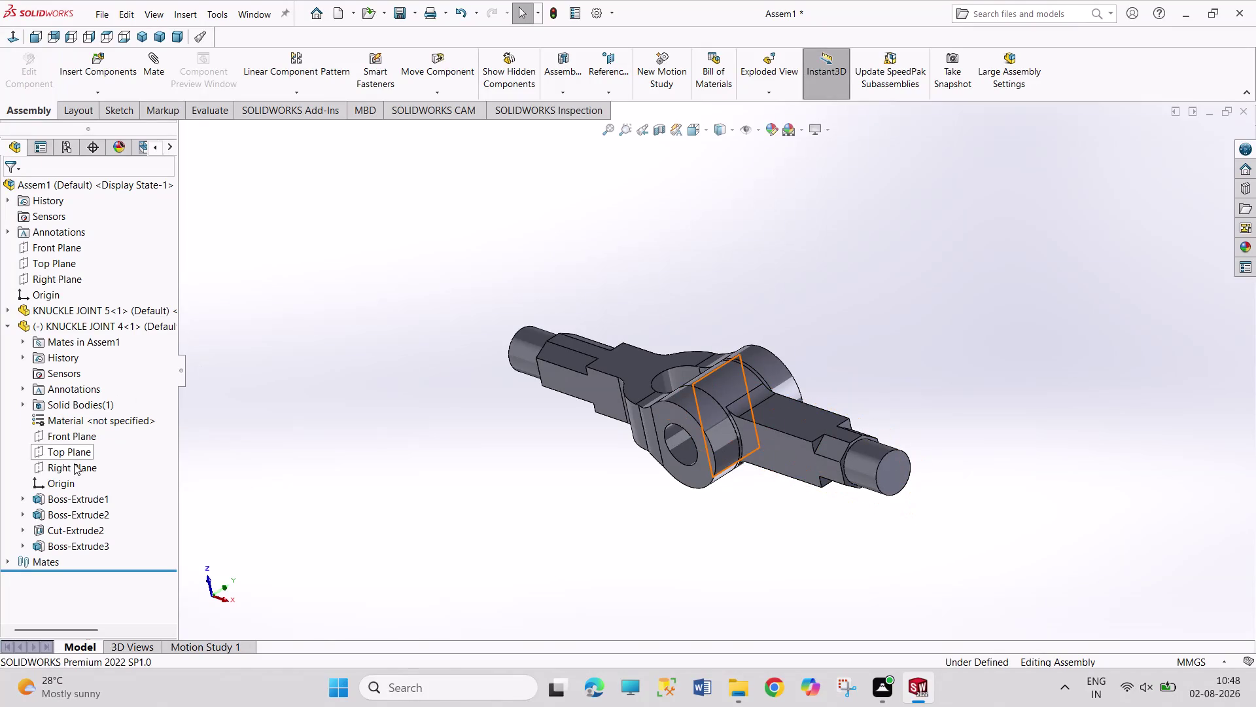
Select KNUCKLE JOINT 4's Right Plane and the assembly's Right Plane for an Angle mate.
click(74, 463)
click(71, 281)
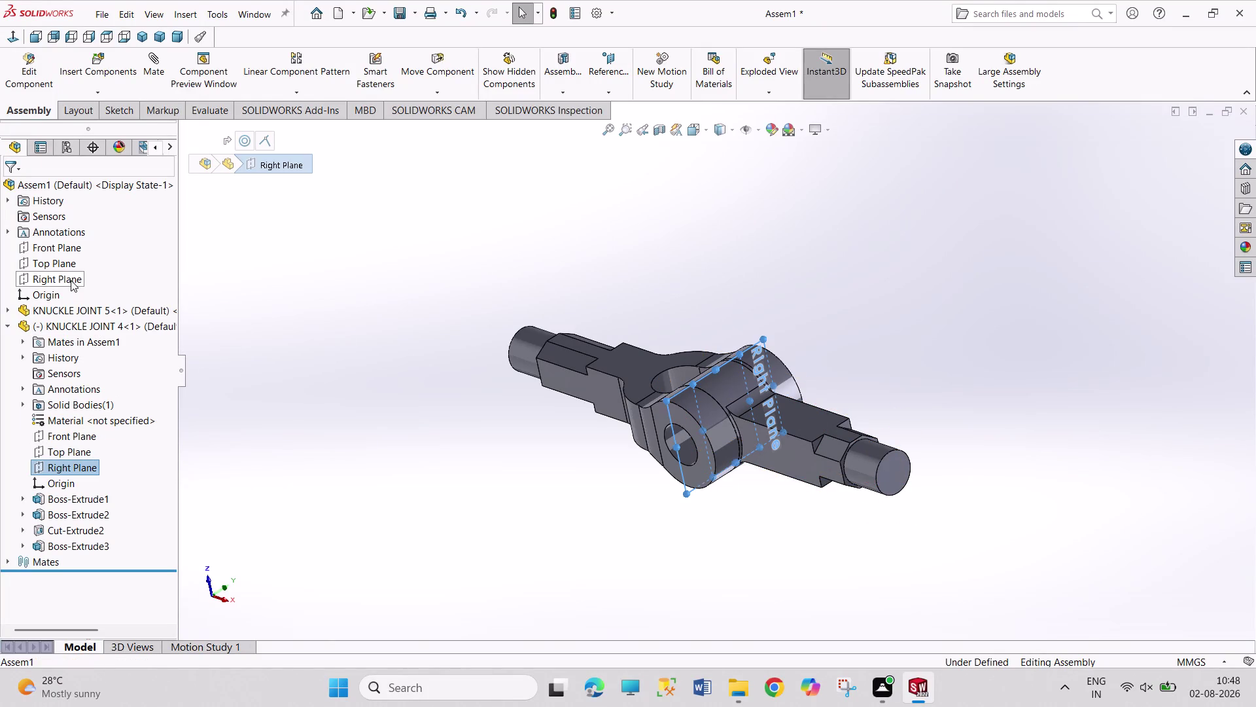
click(151, 72)
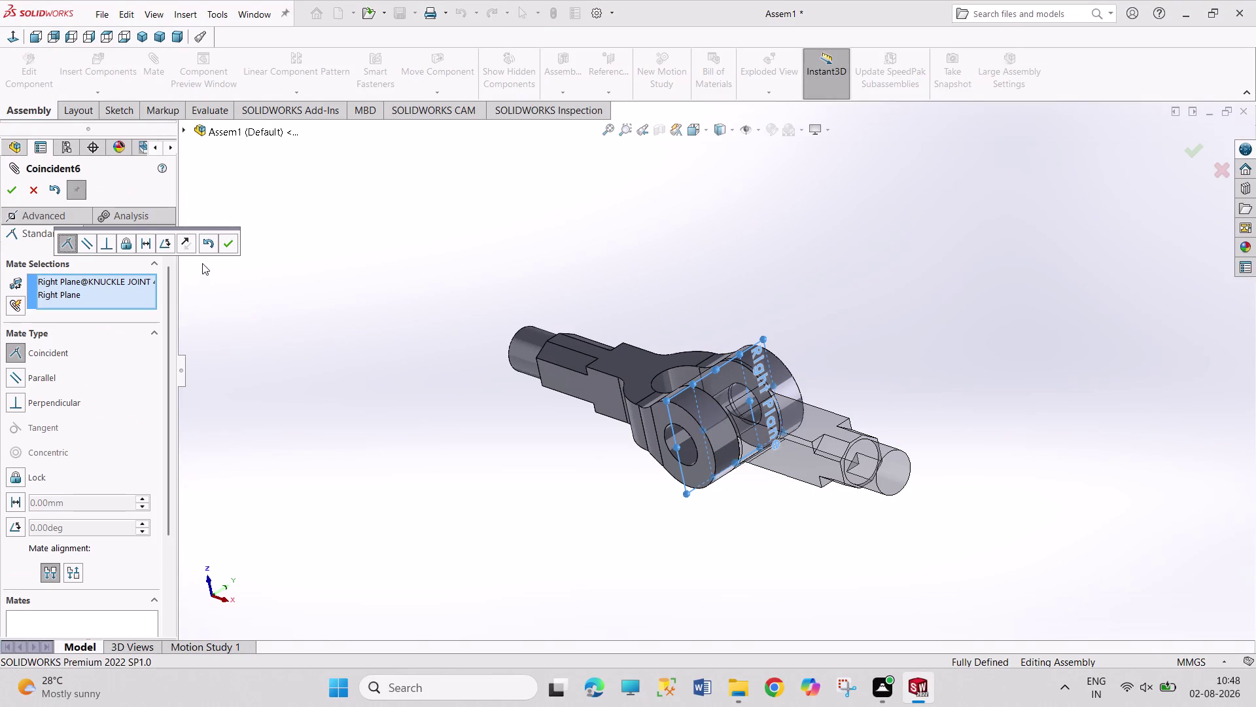
click(15, 526)
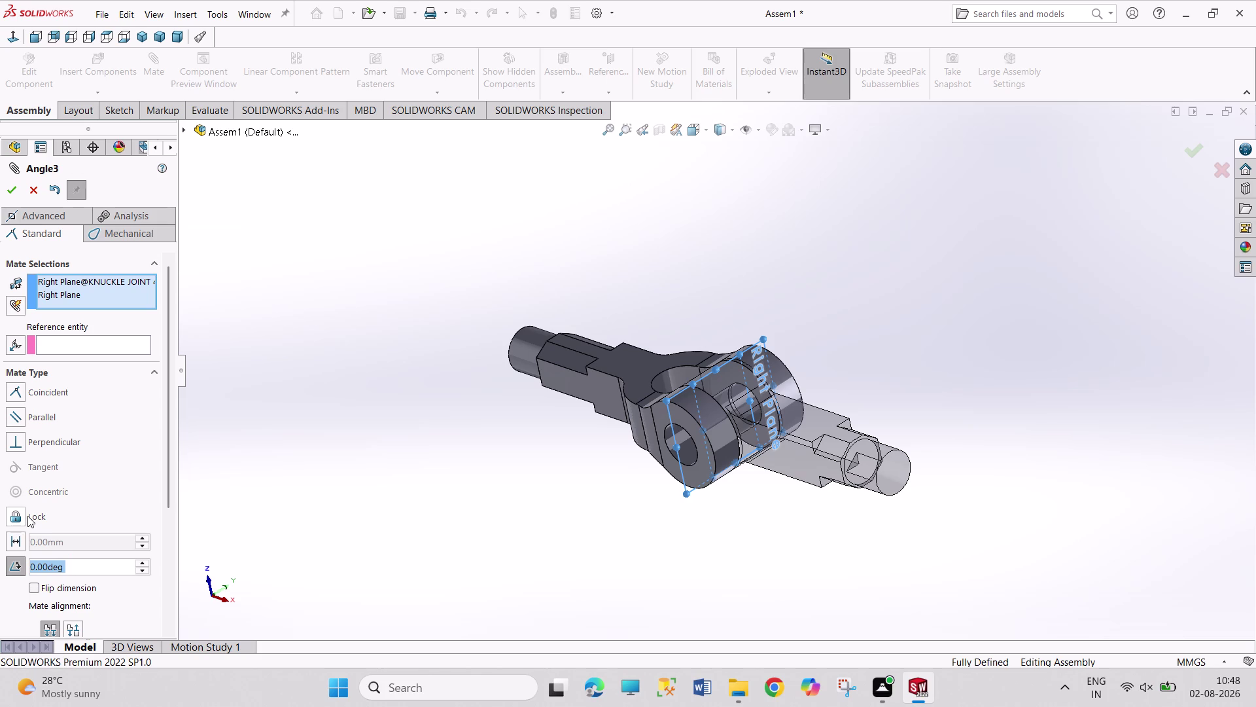
Try mate angle values of 300 and 340 degrees.
text(300)
key(Return)
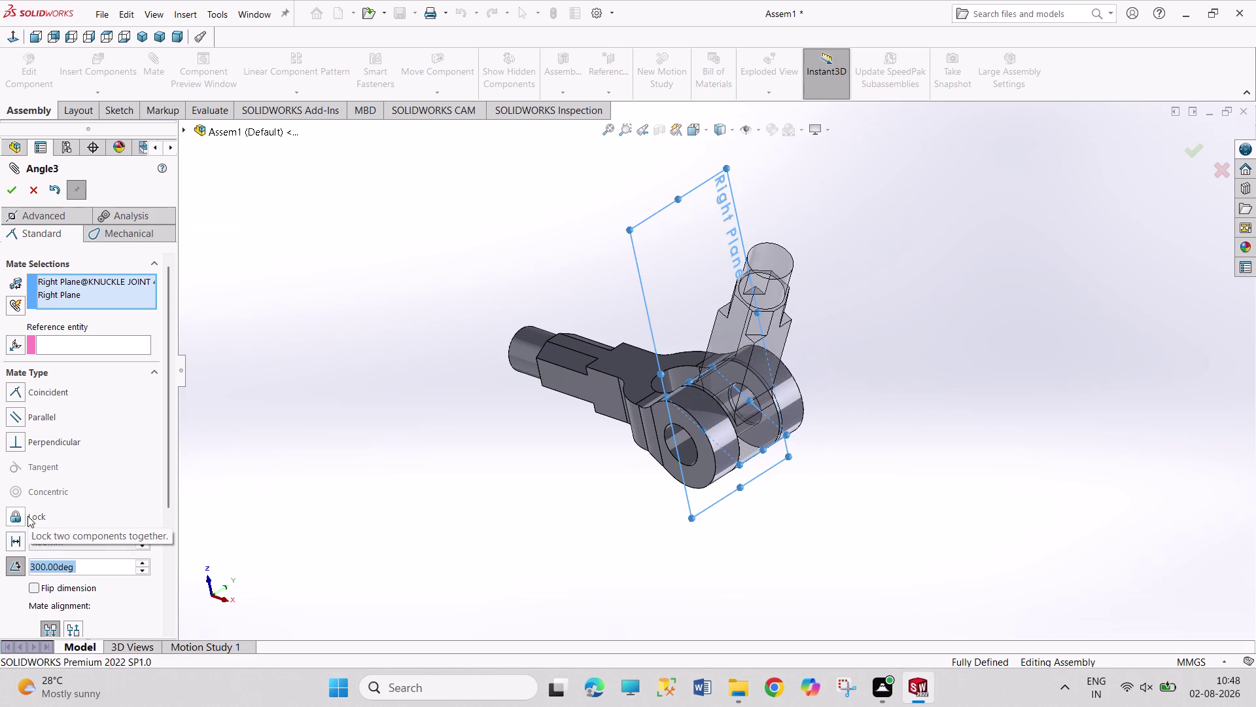
click(138, 561)
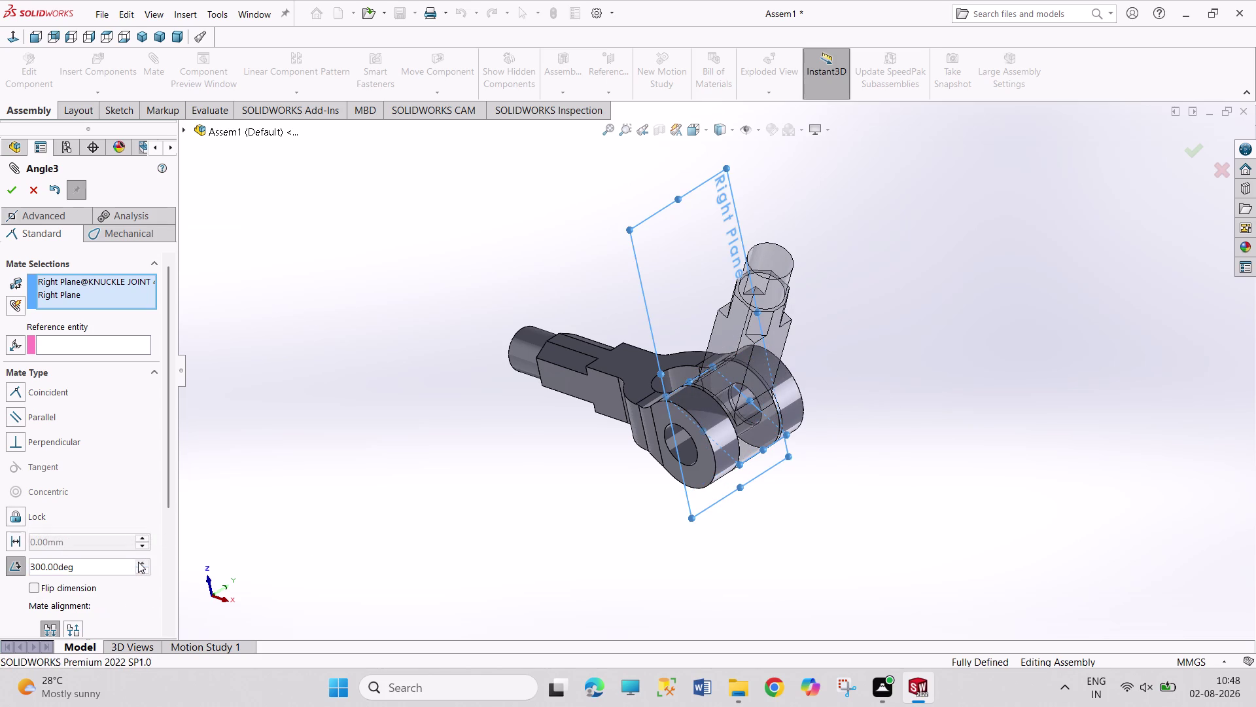
click(138, 562)
click(141, 563)
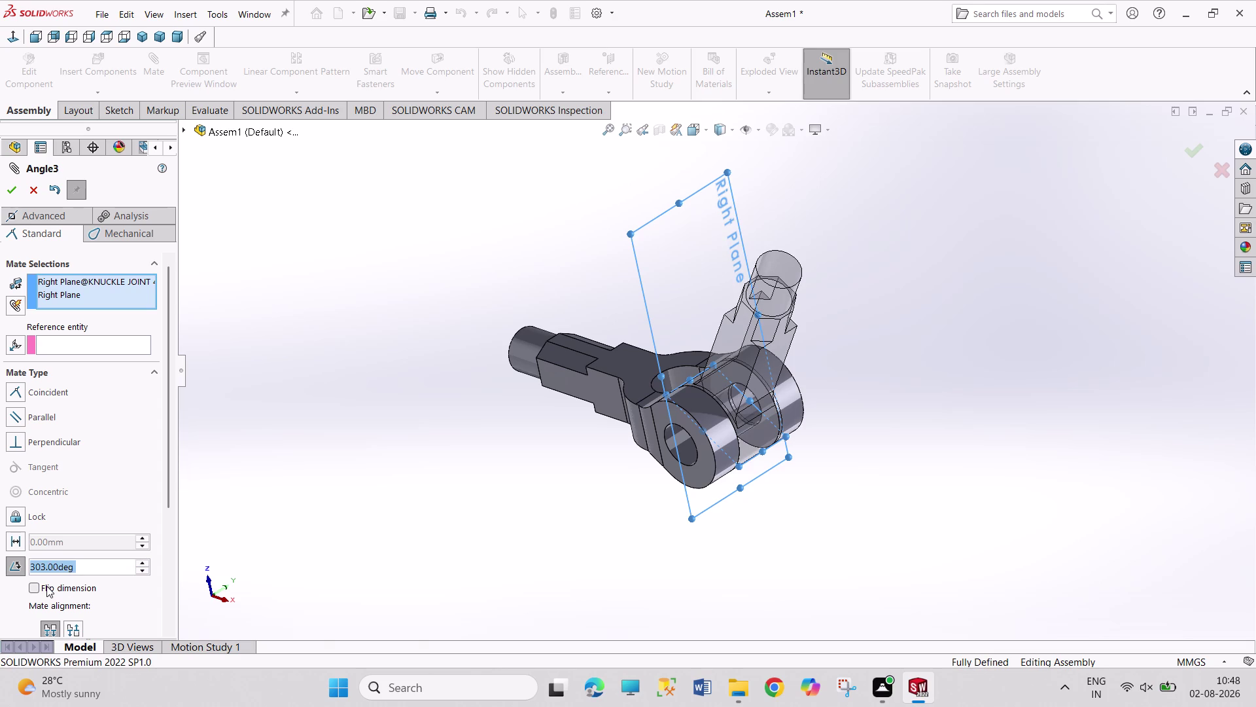
key(3)
text(40)
key(Return)
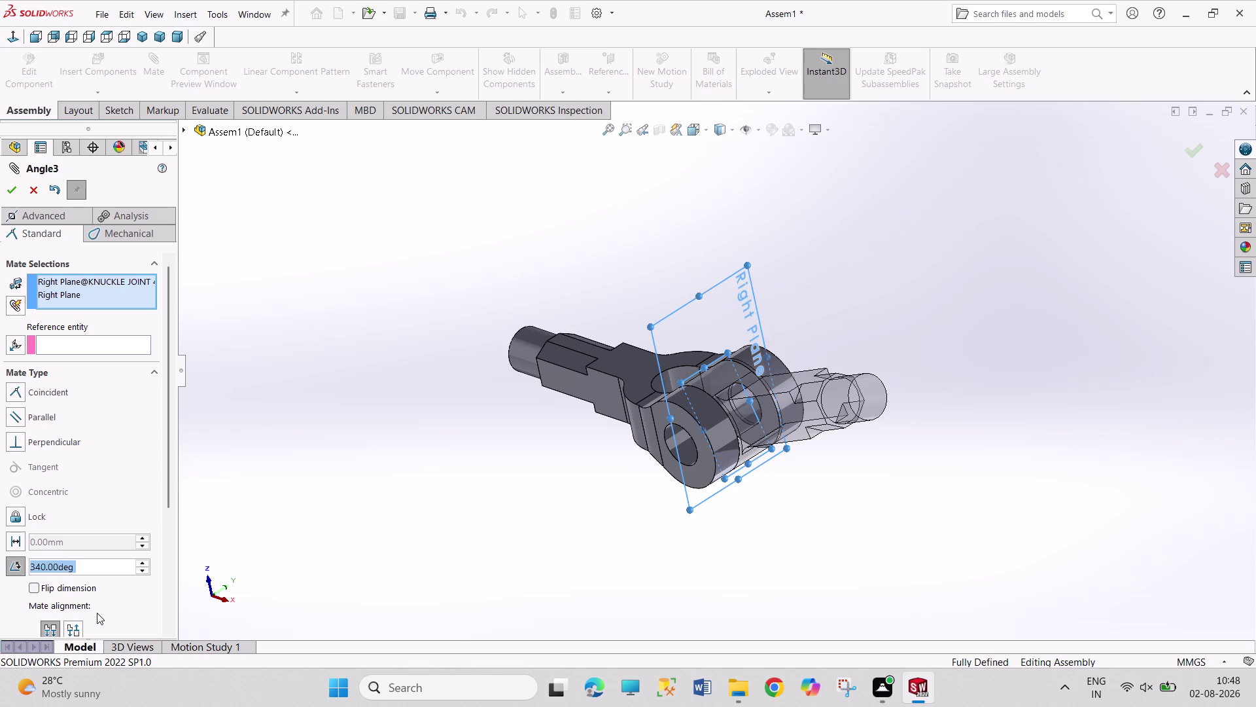
Test 20 and 360 degrees, then enter 10 degrees as the angle.
text(20)
key(Return)
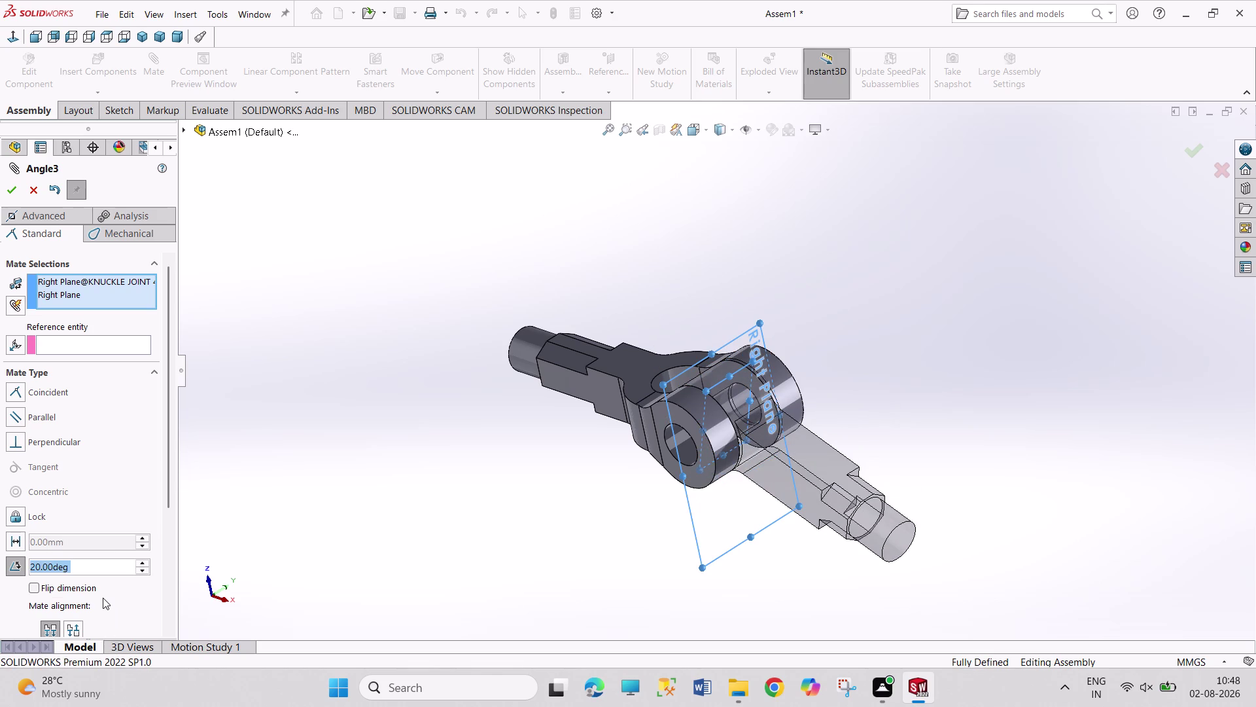
text(360)
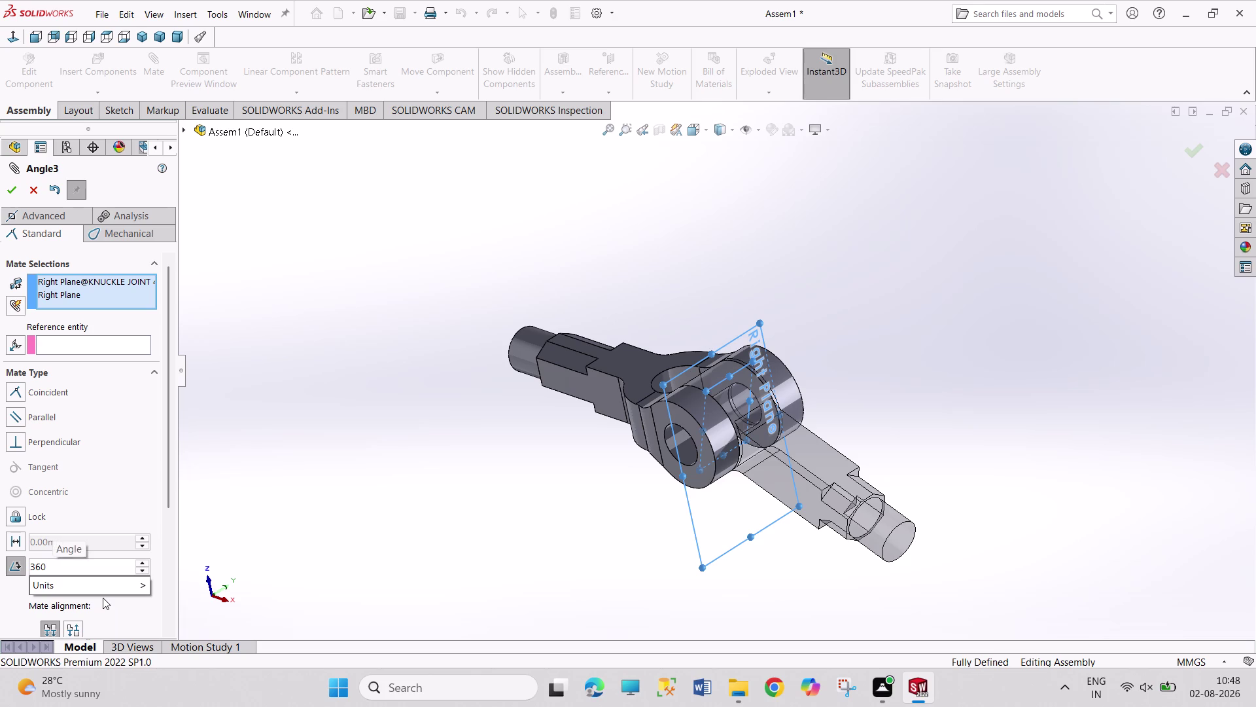
key(Return)
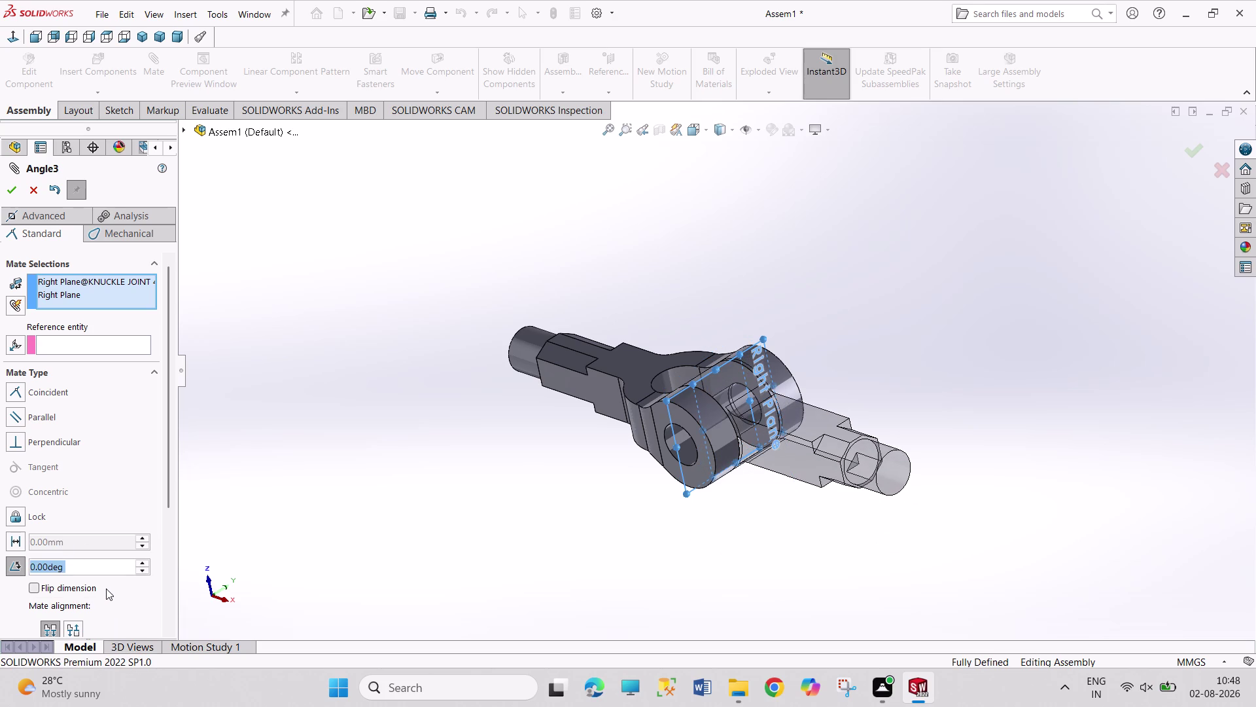
text(10)
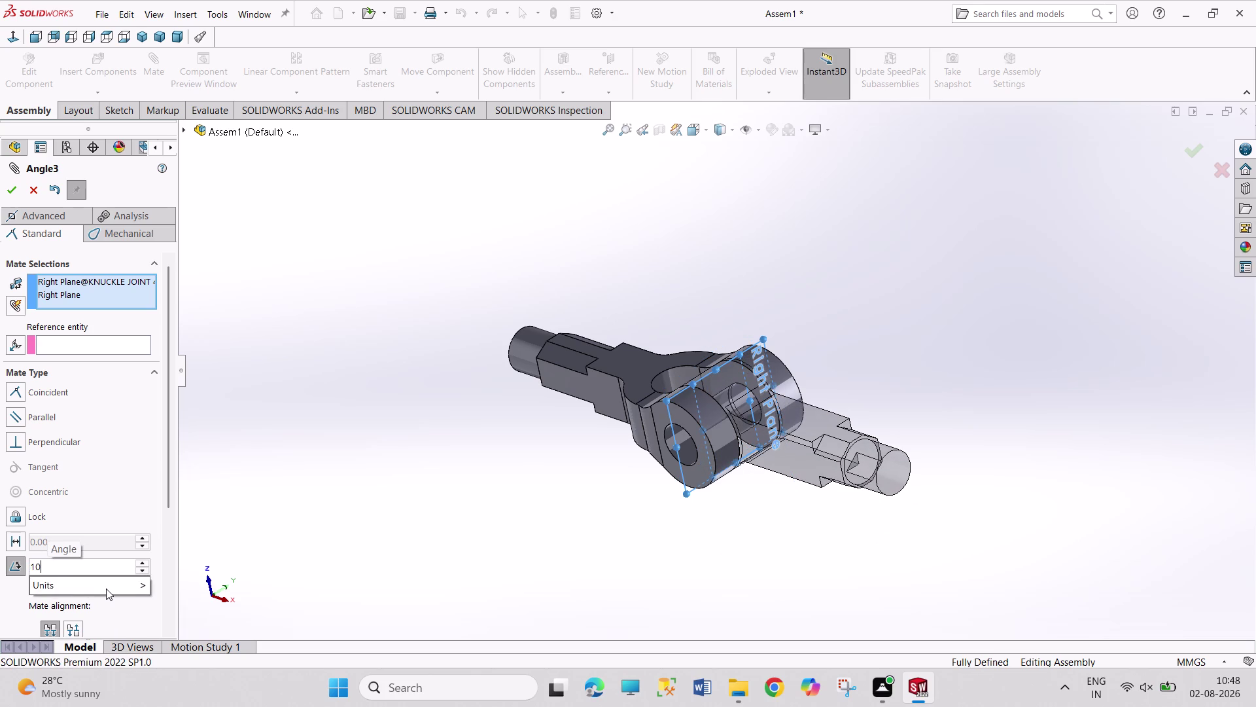
key(Return)
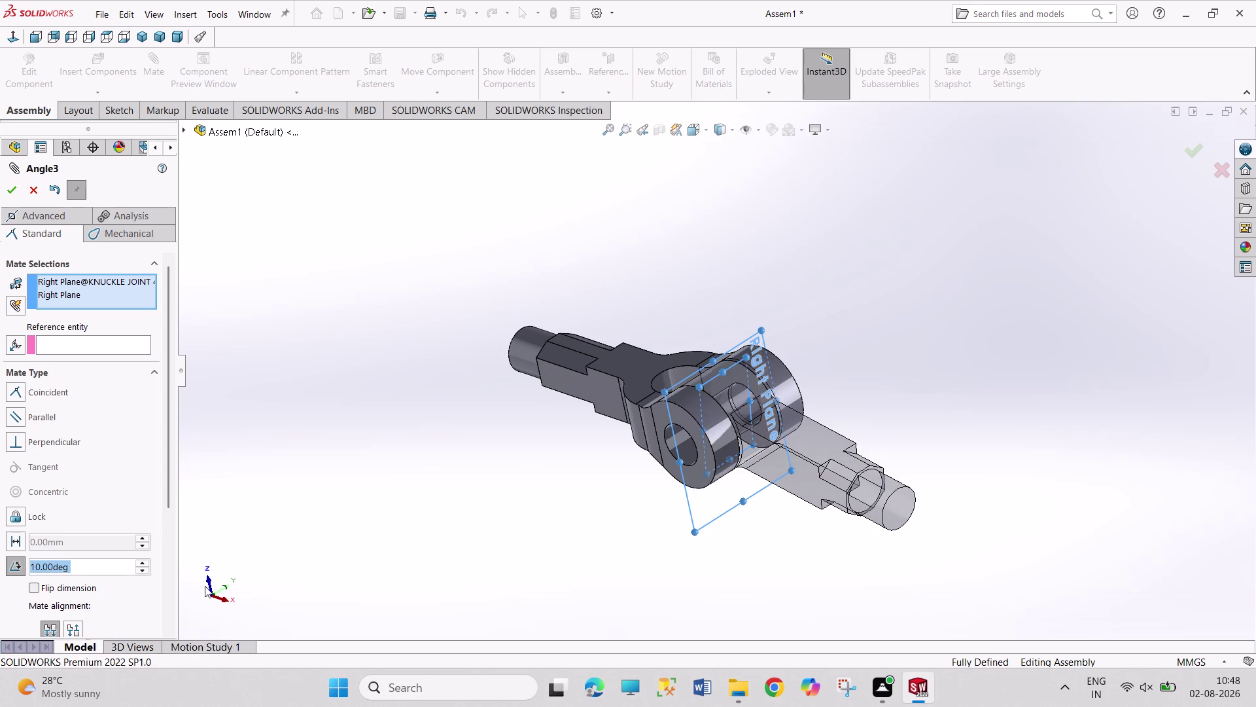
Orbit to look along the joint and set the mate angle to 90 degrees.
middle_drag(638, 523, 750, 385)
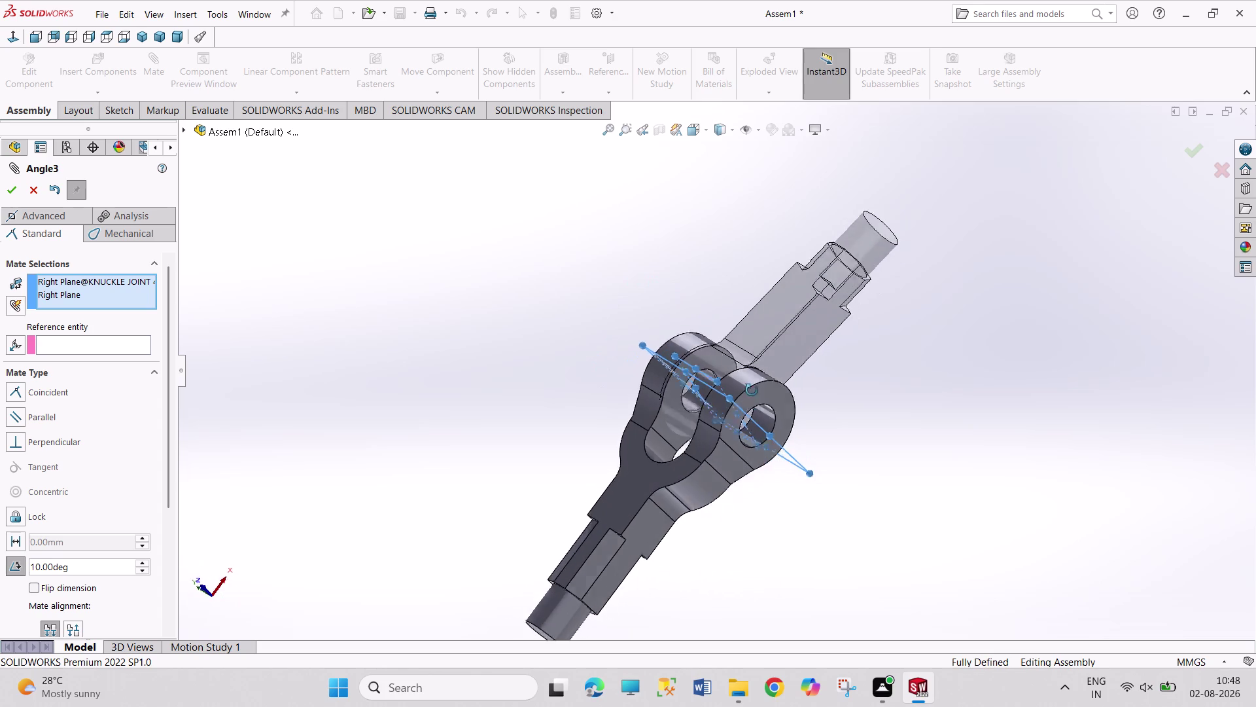
middle_drag(750, 385, 761, 414)
middle_drag(364, 534, 322, 420)
middle_drag(972, 433, 873, 531)
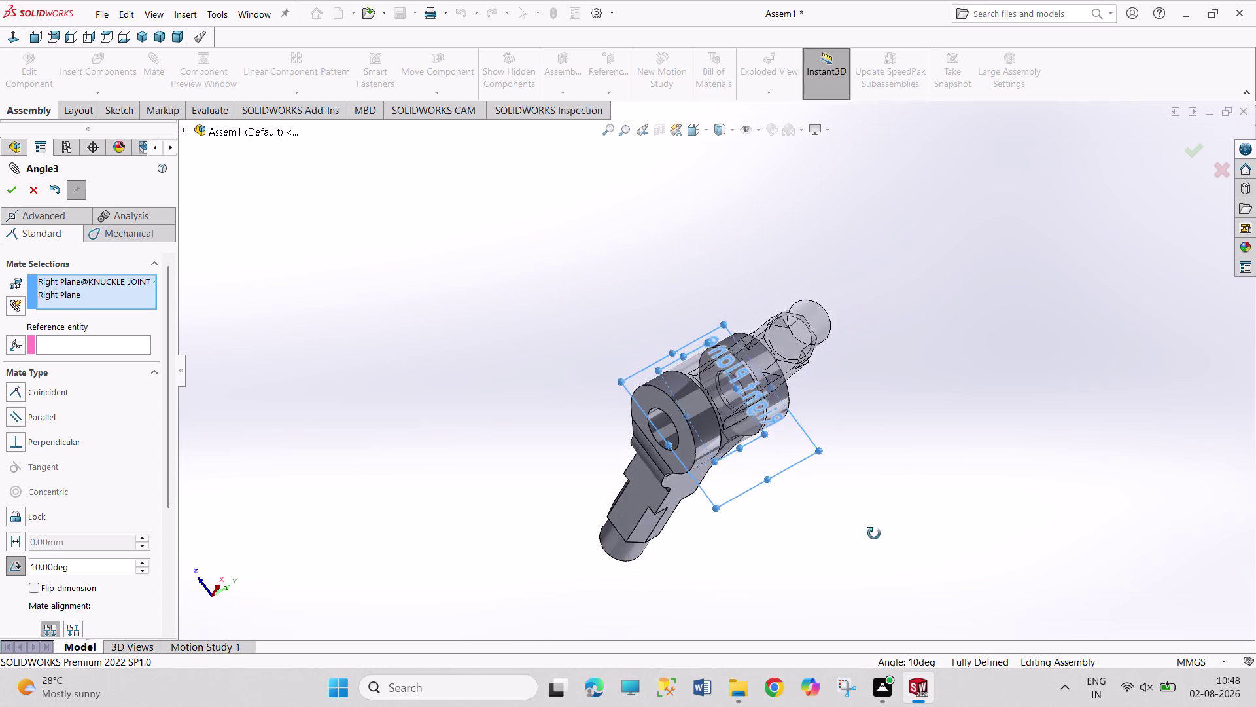
middle_drag(873, 531, 876, 534)
middle_drag(786, 244, 881, 355)
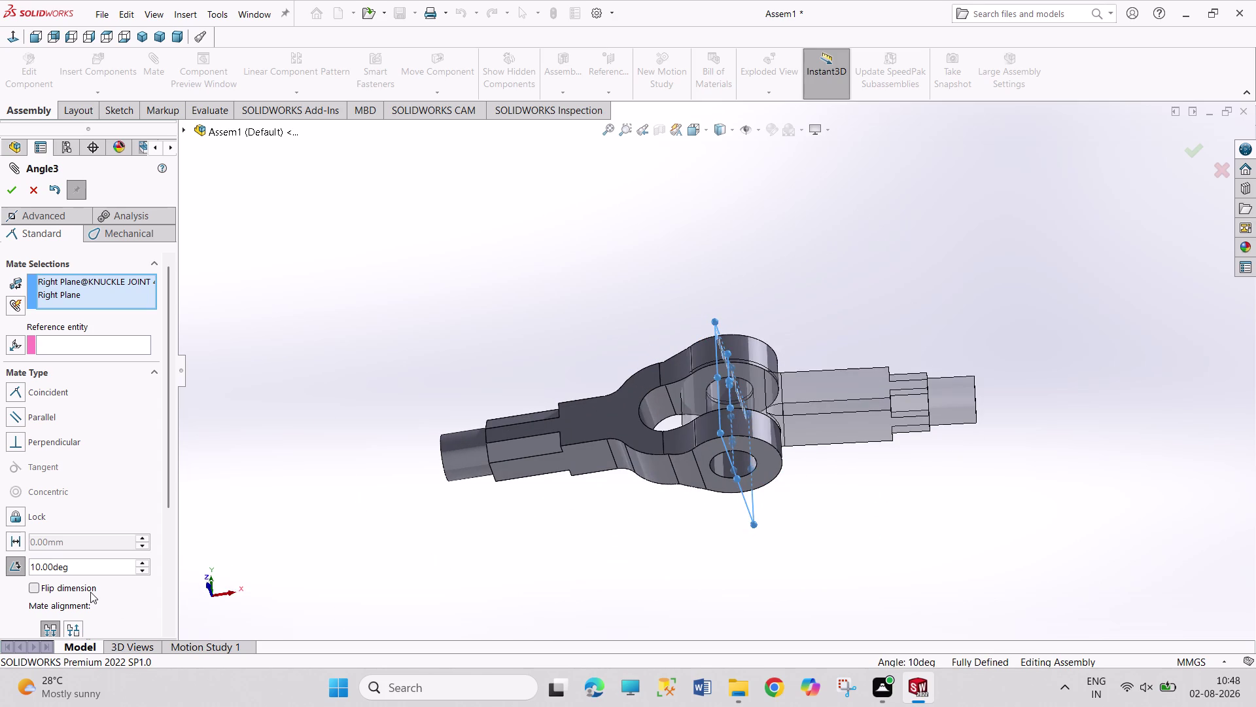
click(38, 568)
drag(39, 568, 25, 565)
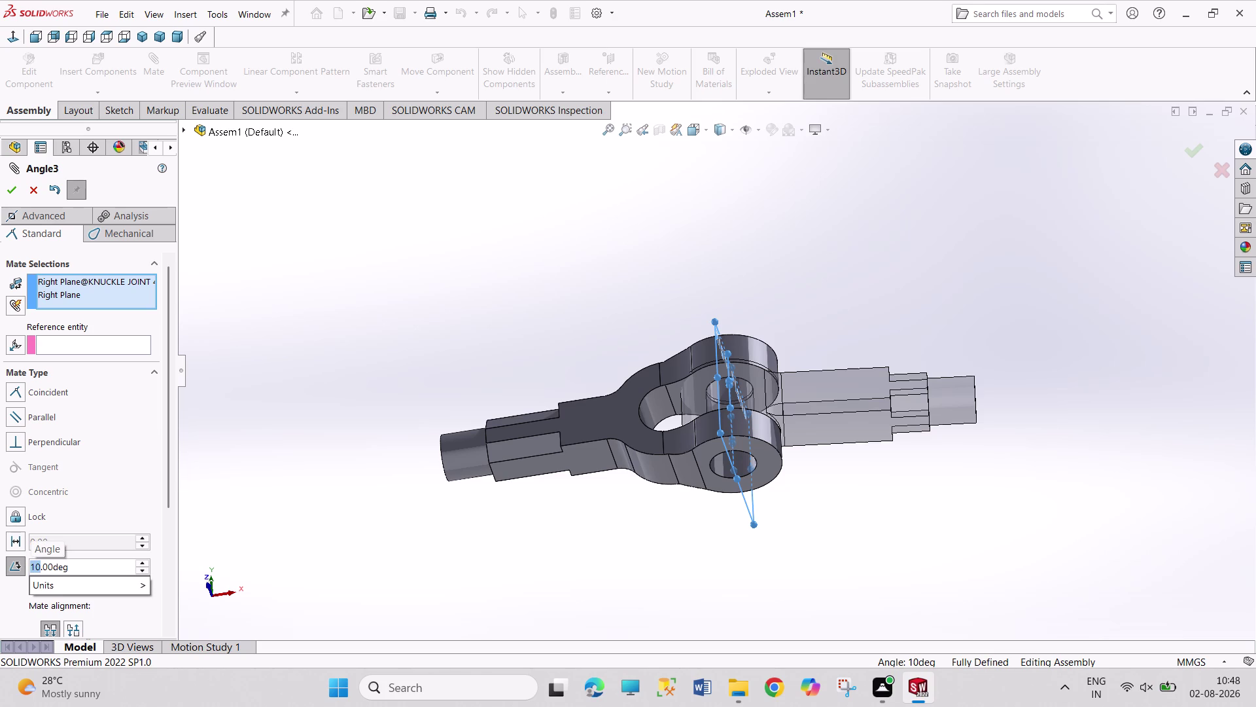
click(146, 562)
click(146, 563)
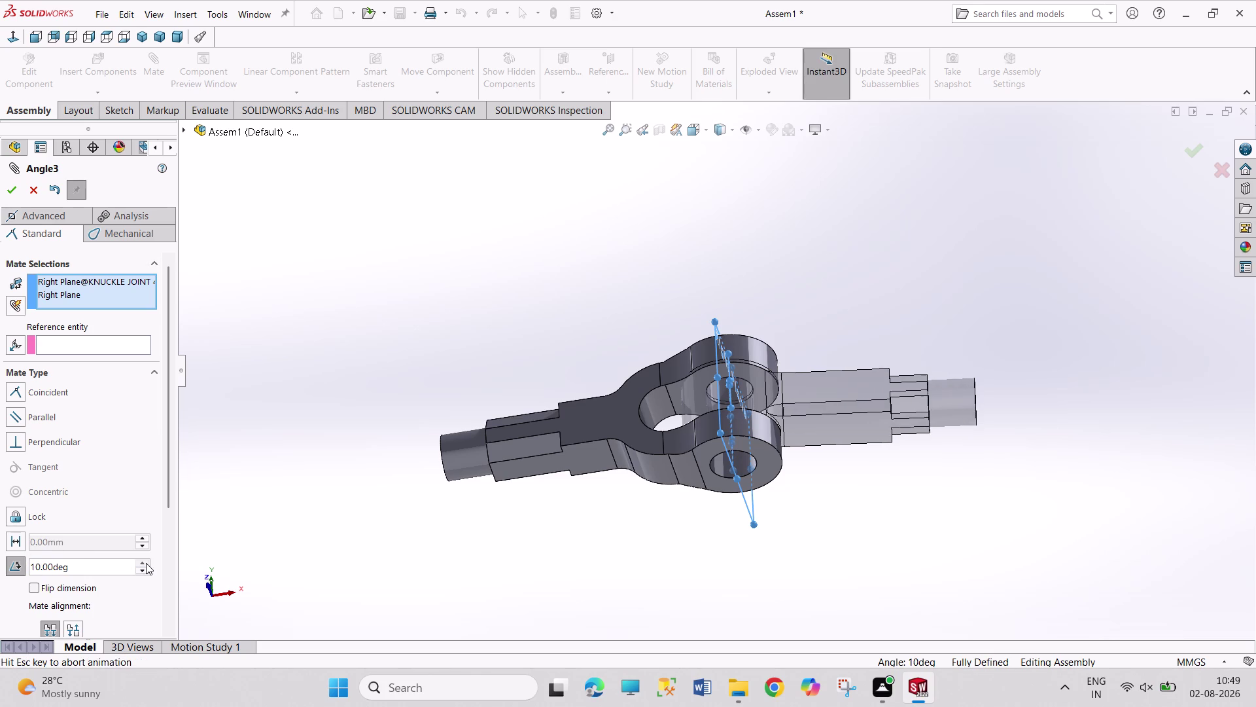
click(144, 560)
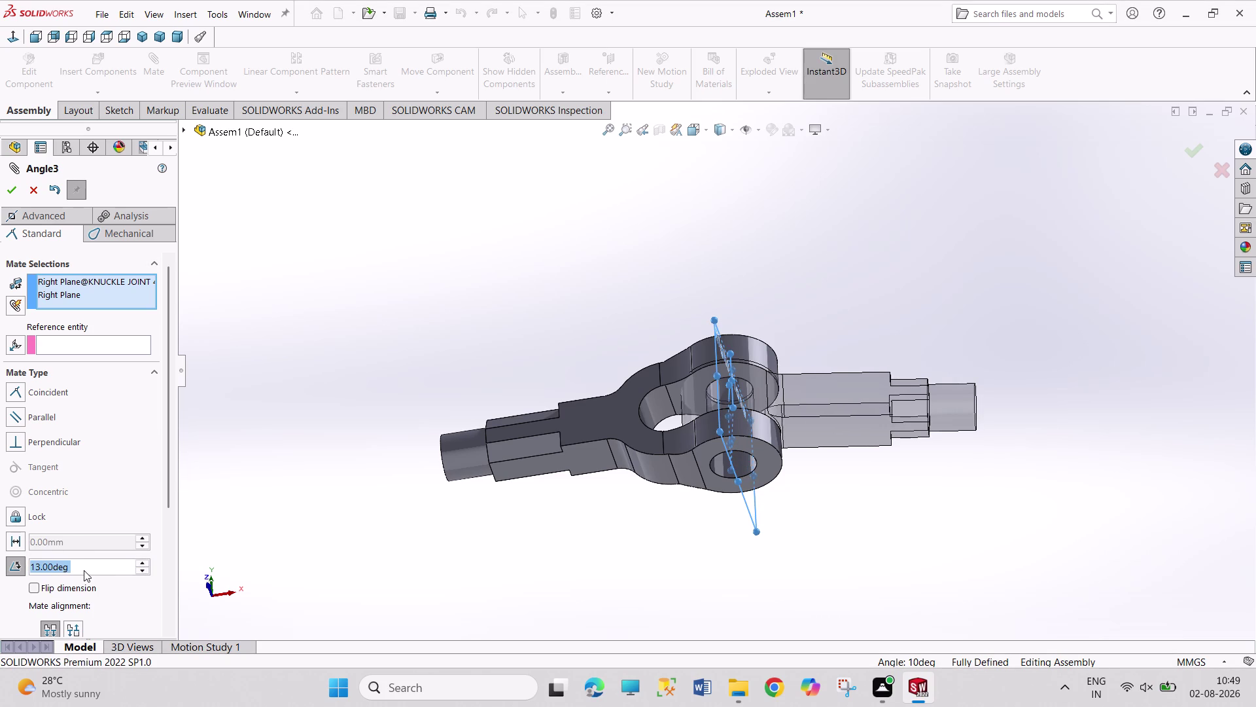
text(90)
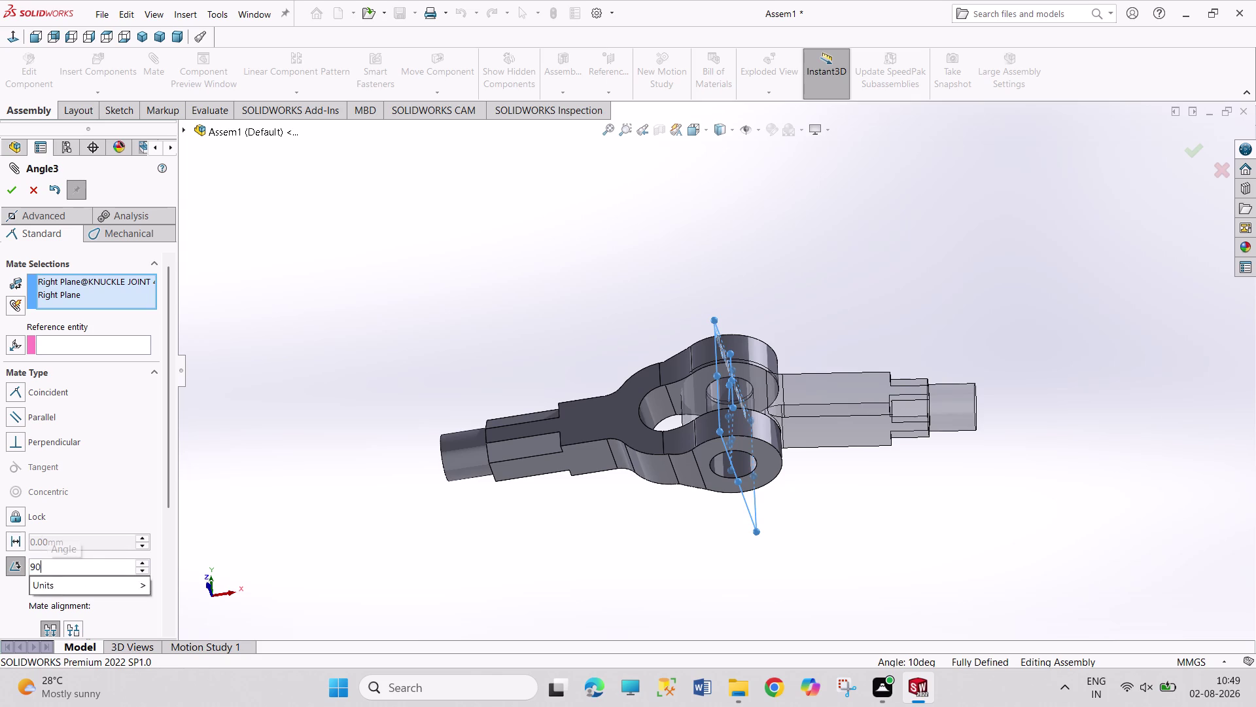
key(Return)
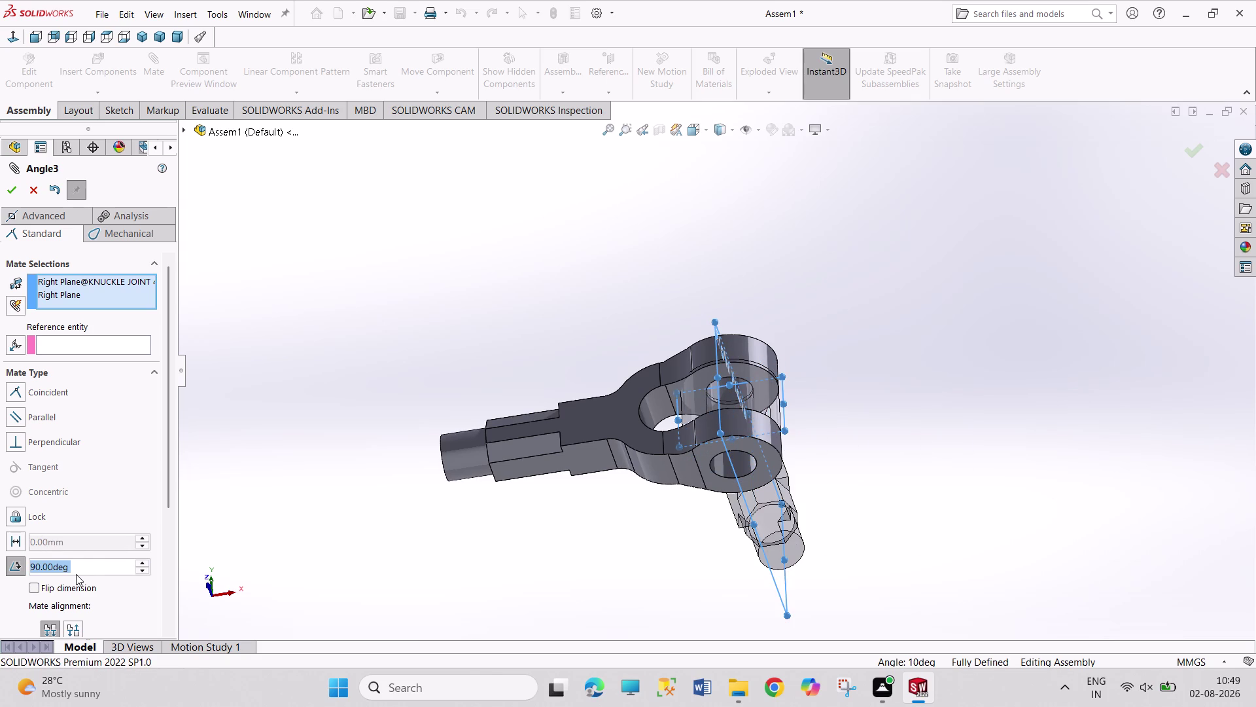
Try angle values of 45, 0, 180, 90 and 270 degrees.
text(45)
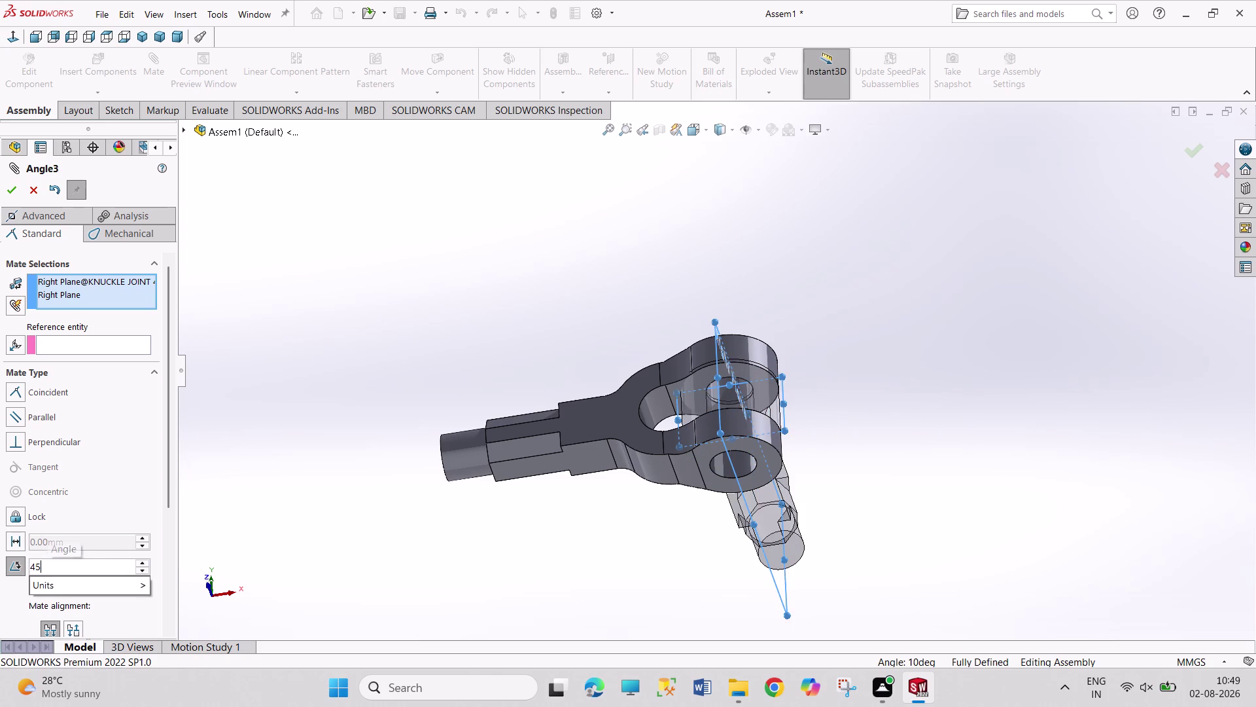
key(Return)
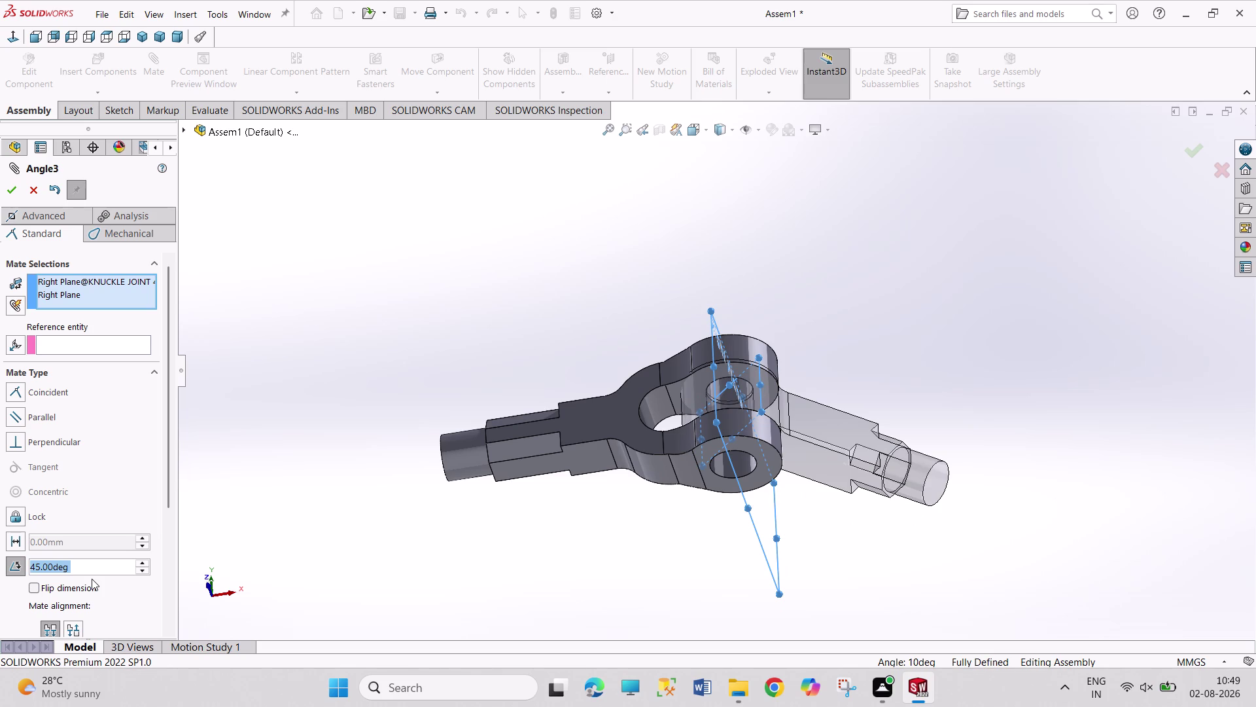
key(0)
key(Return)
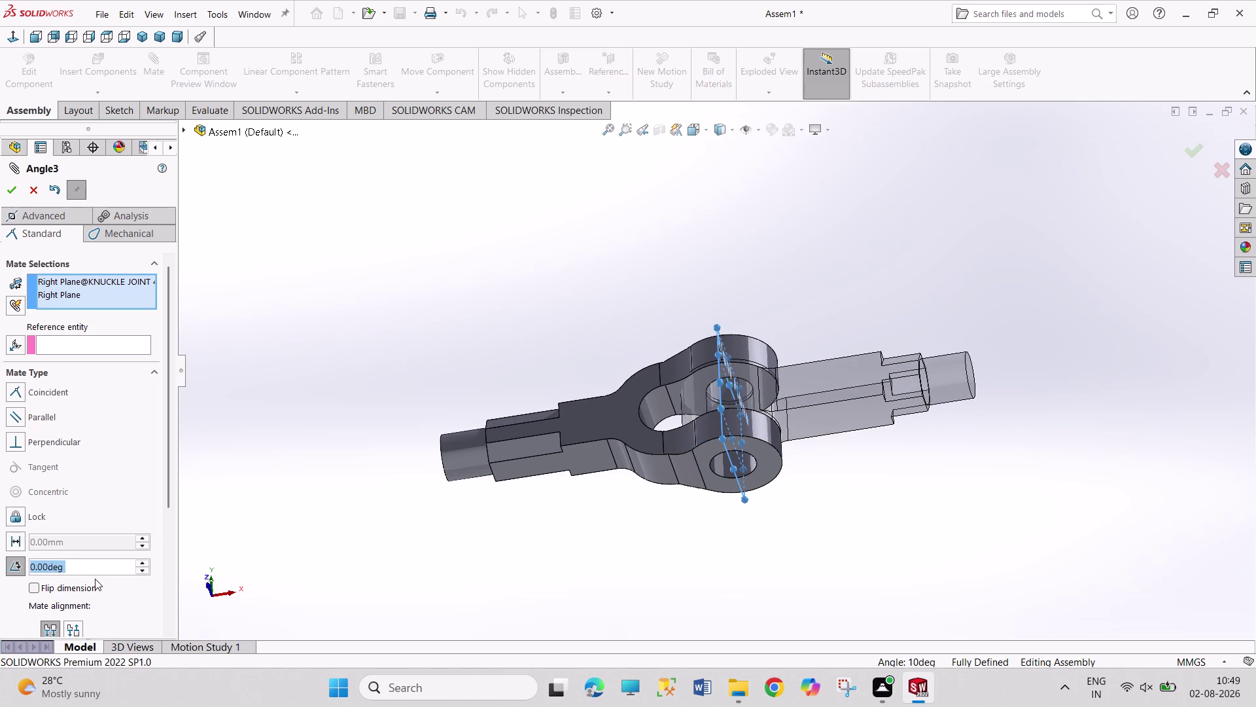
text(180)
key(Return)
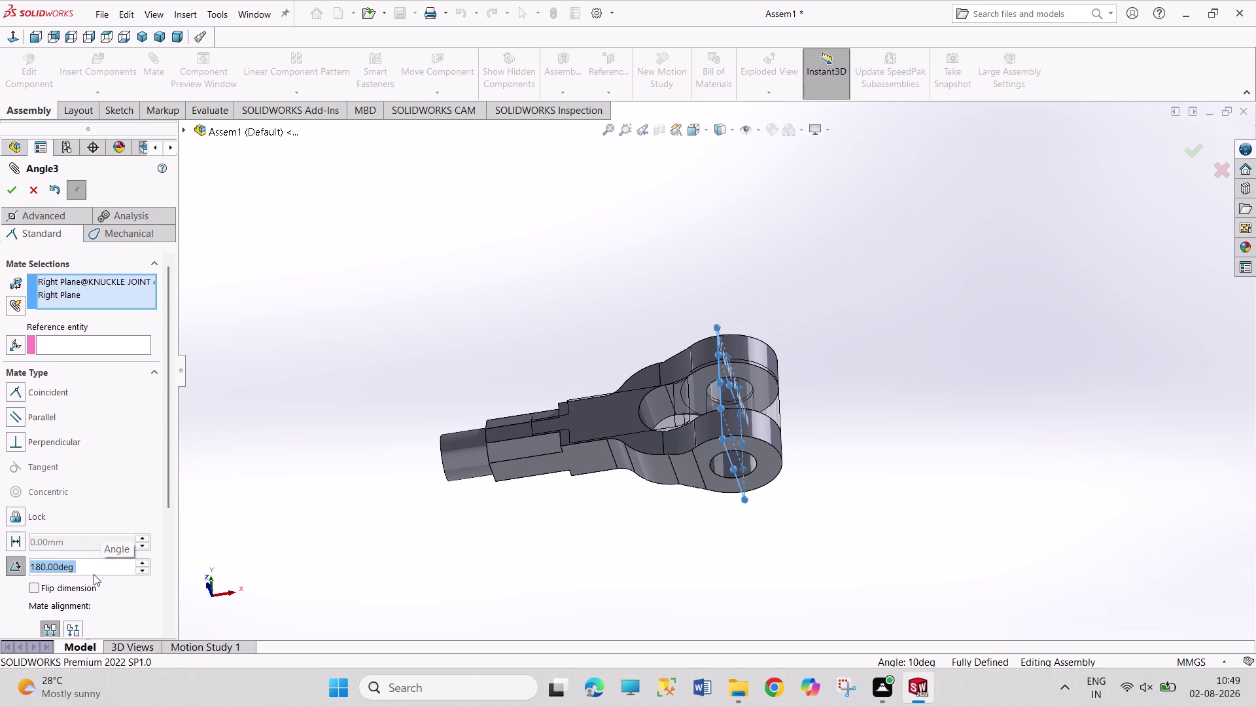
text(90)
key(Return)
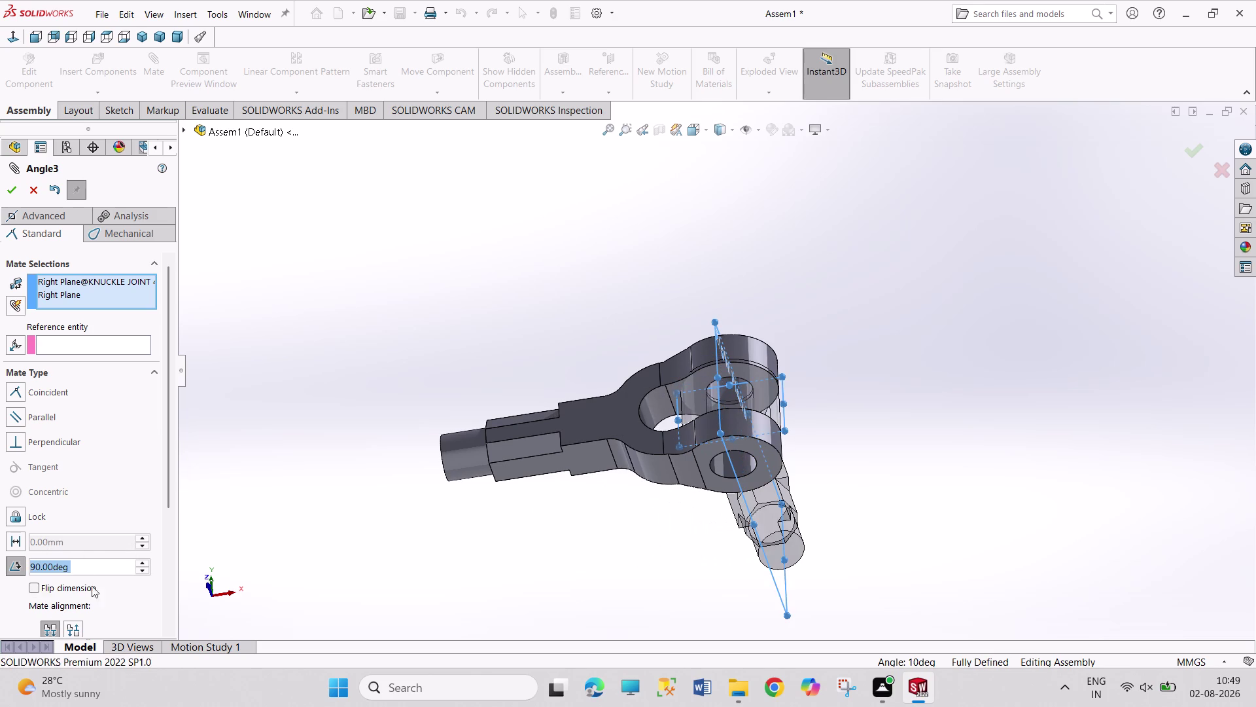
text(27)
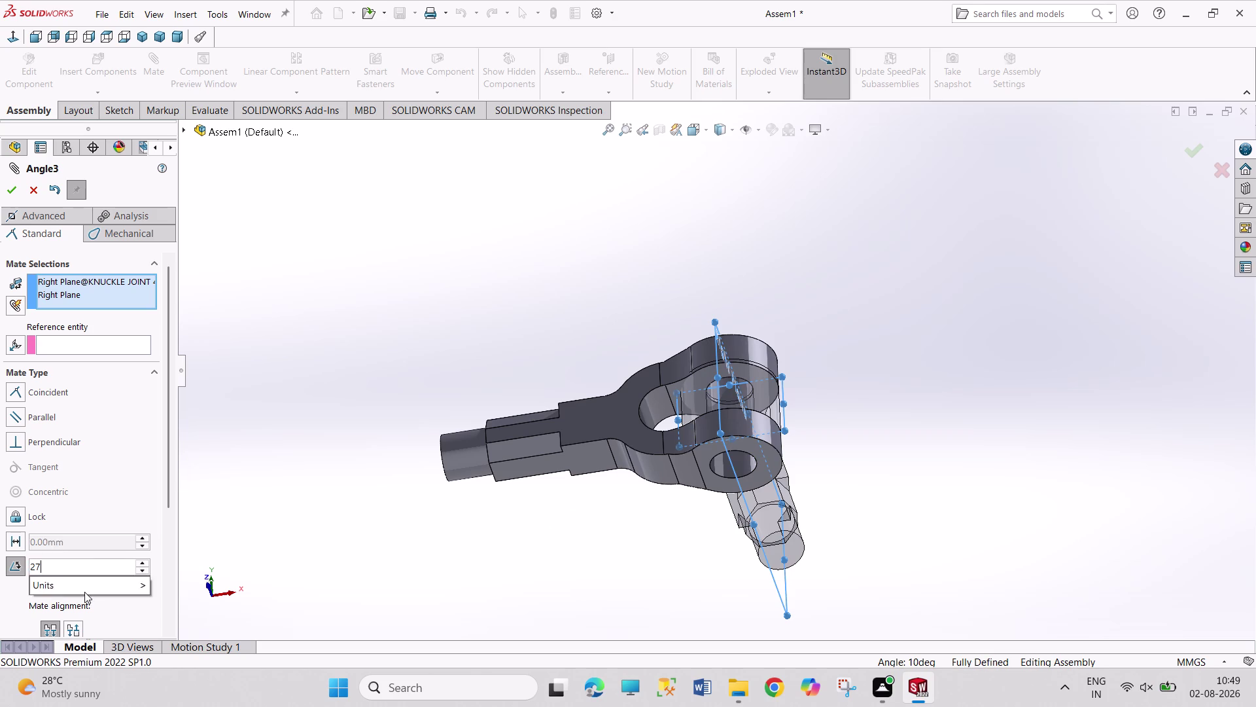
text(0)
key(Return)
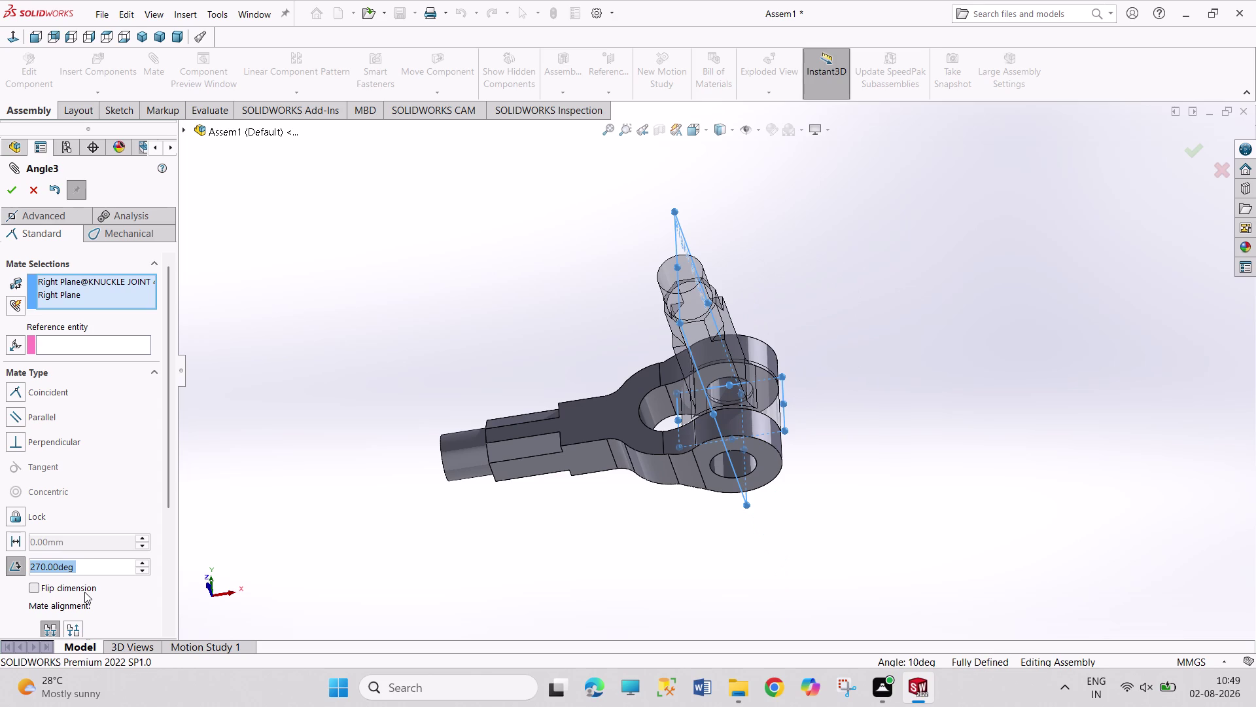
After testing 200, set the angle to 220 degrees and confirm Angle3.
text(200)
key(Return)
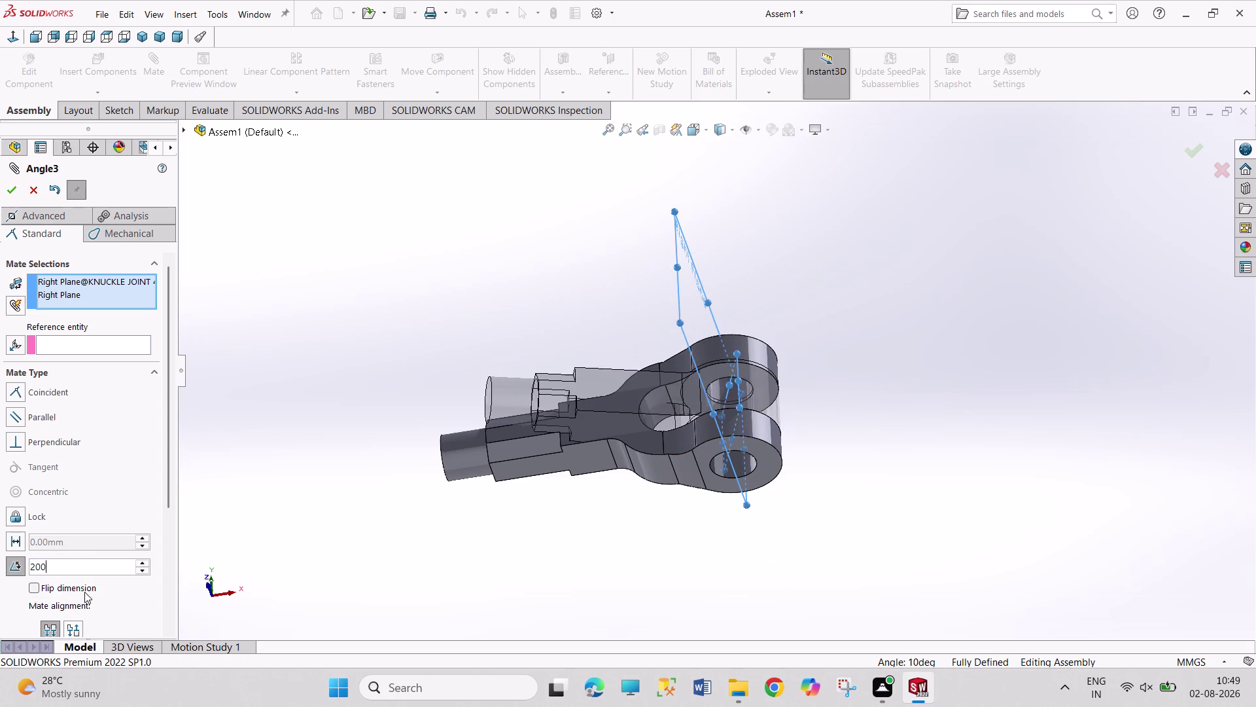
click(139, 563)
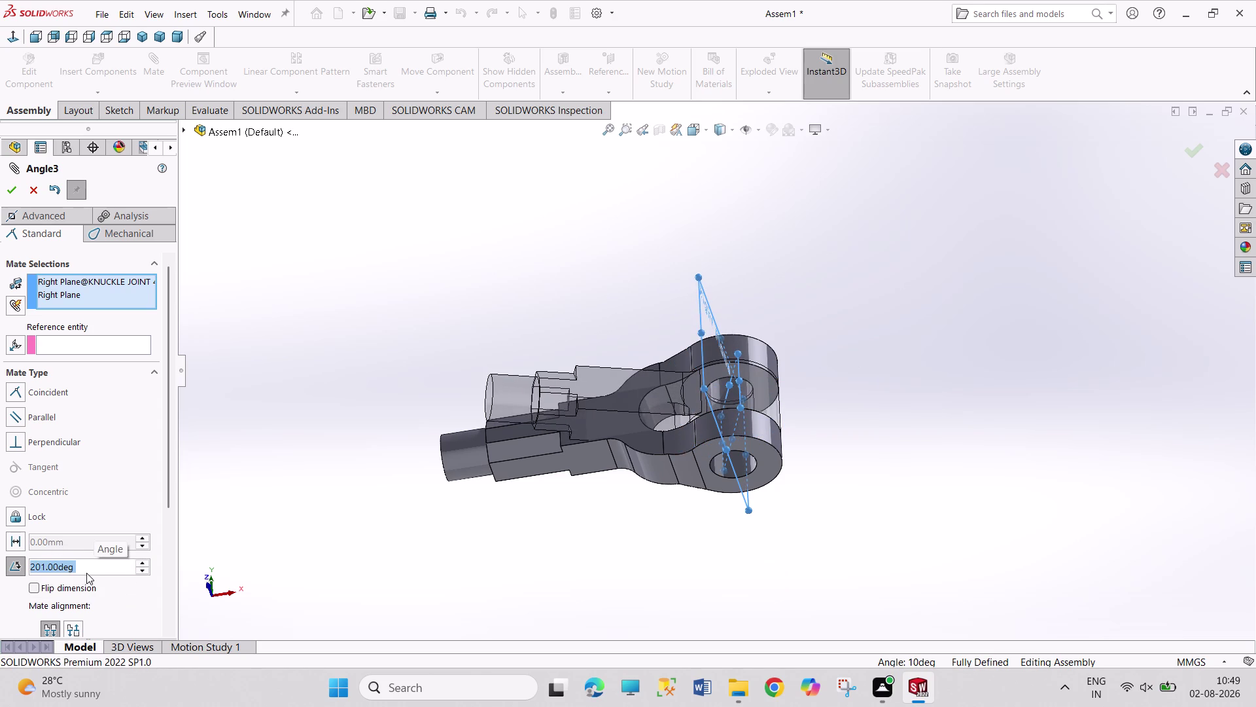
key(2)
text(20)
key(Return)
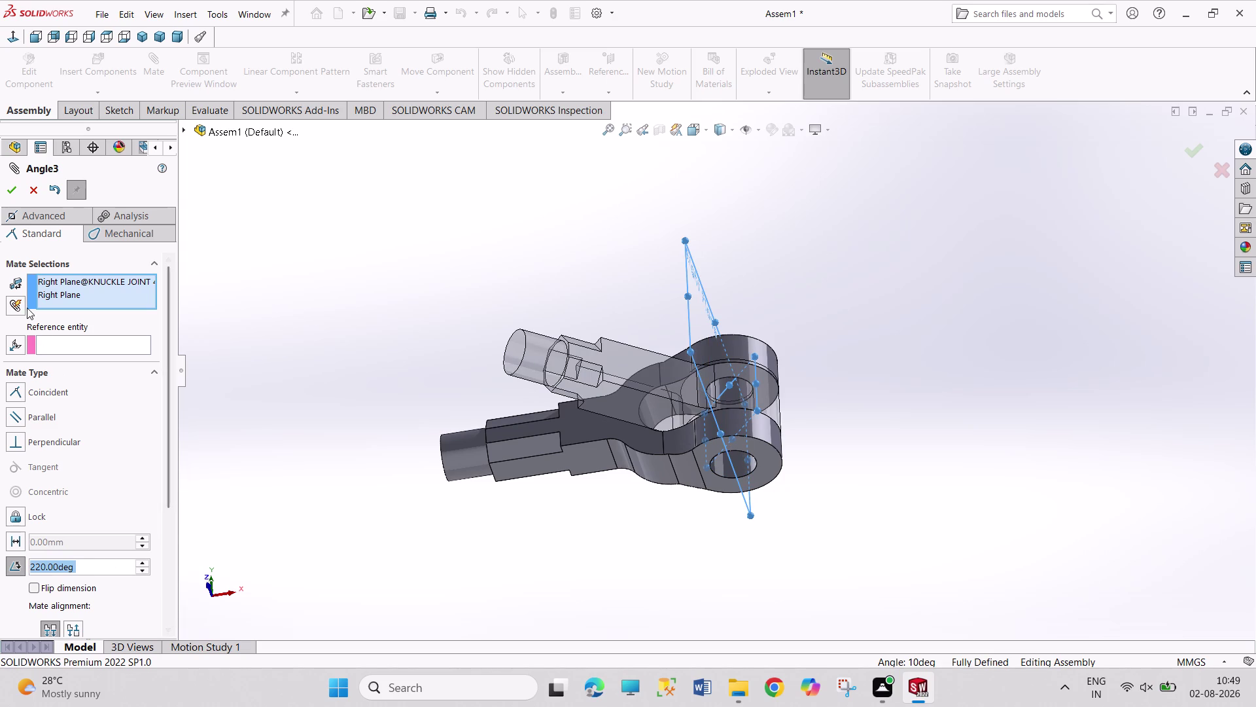
click(8, 197)
click(335, 348)
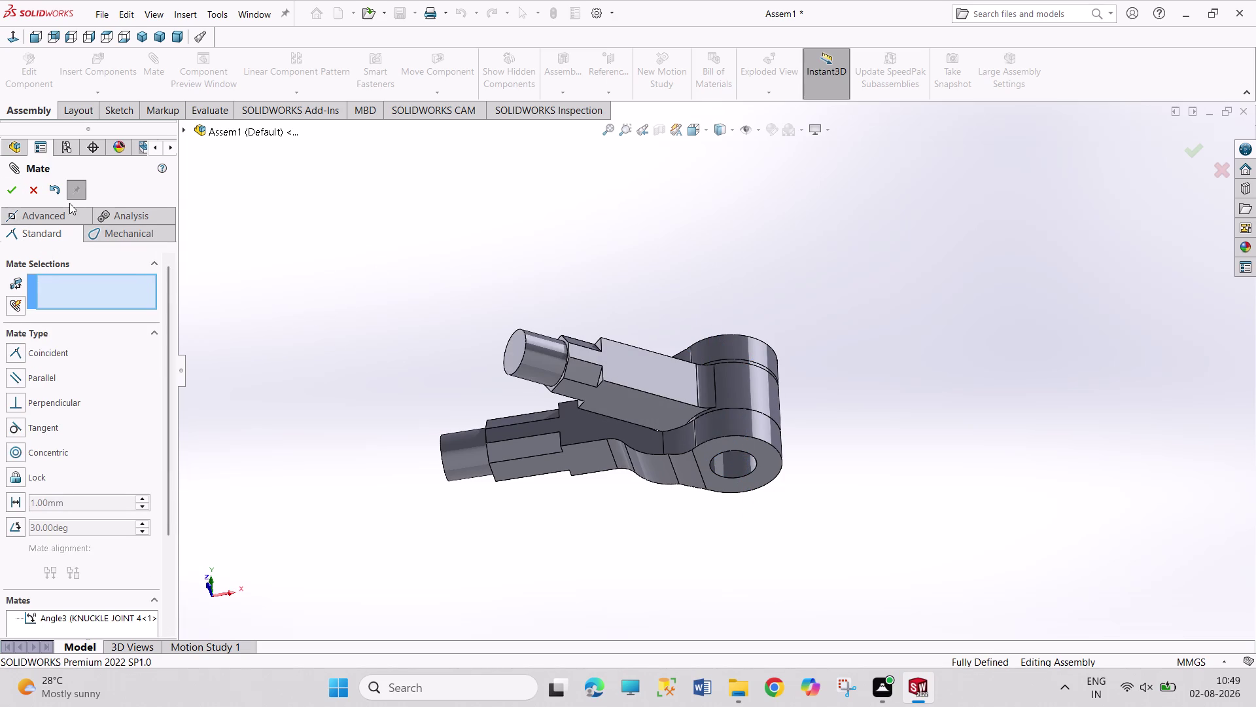
click(17, 196)
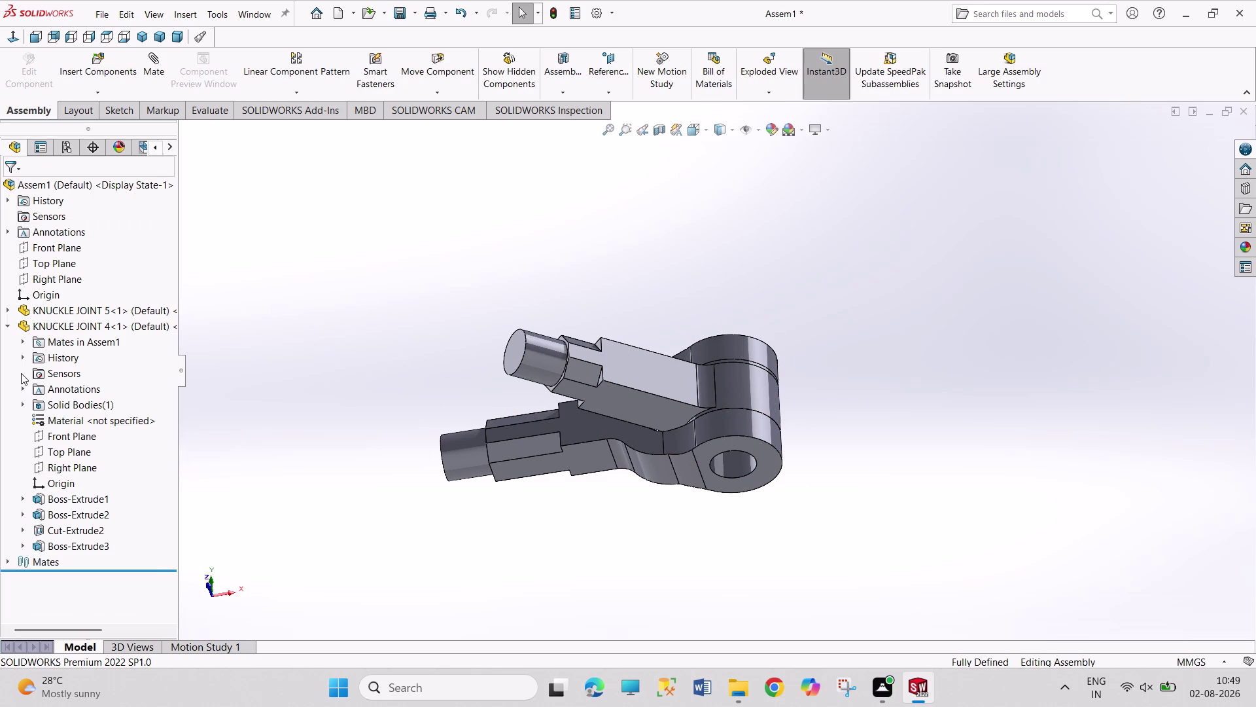
Orbit the view, select KNUCKLE JOINT 4 and open Angle3 from its Mates folder.
middle_drag(384, 364, 433, 283)
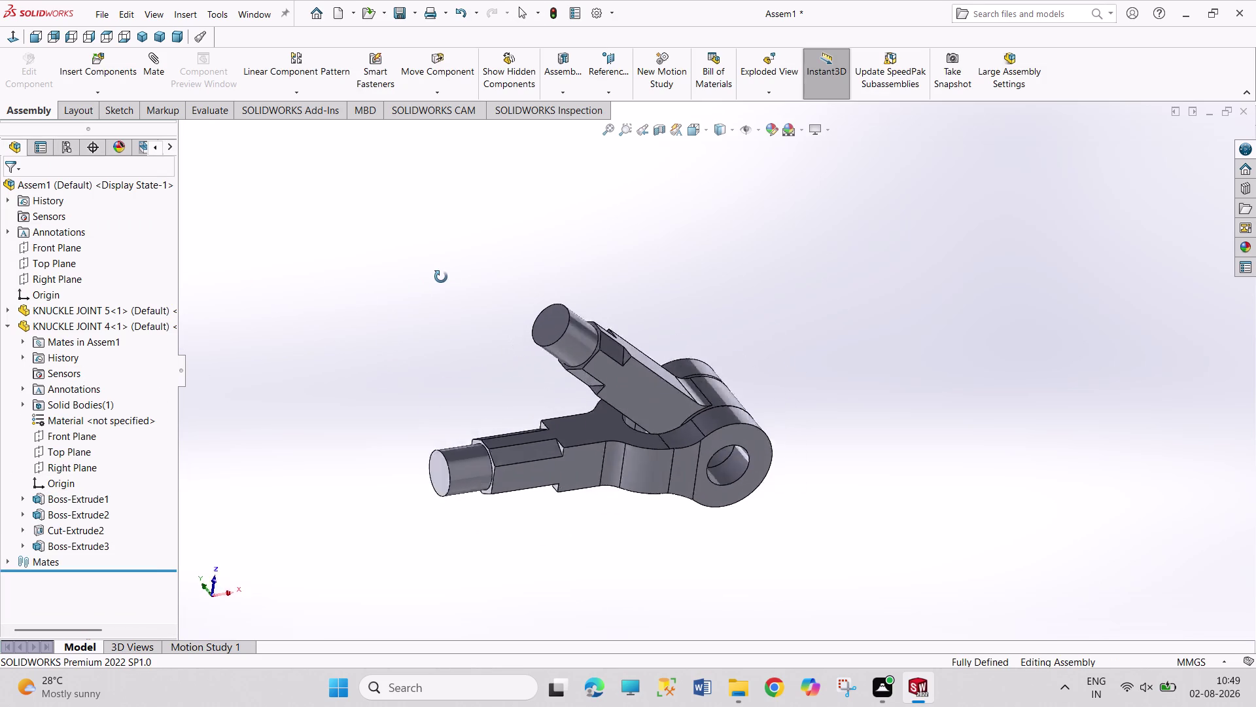
middle_drag(433, 283, 453, 267)
middle_drag(472, 344, 391, 316)
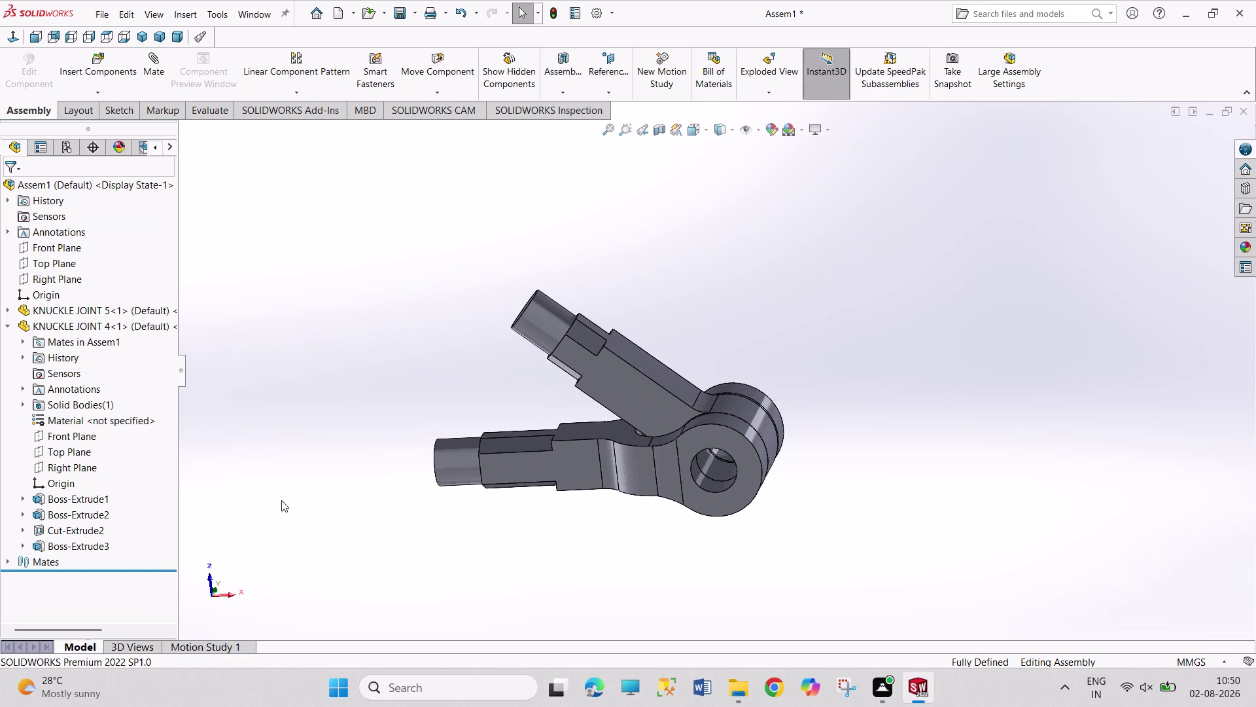
click(63, 322)
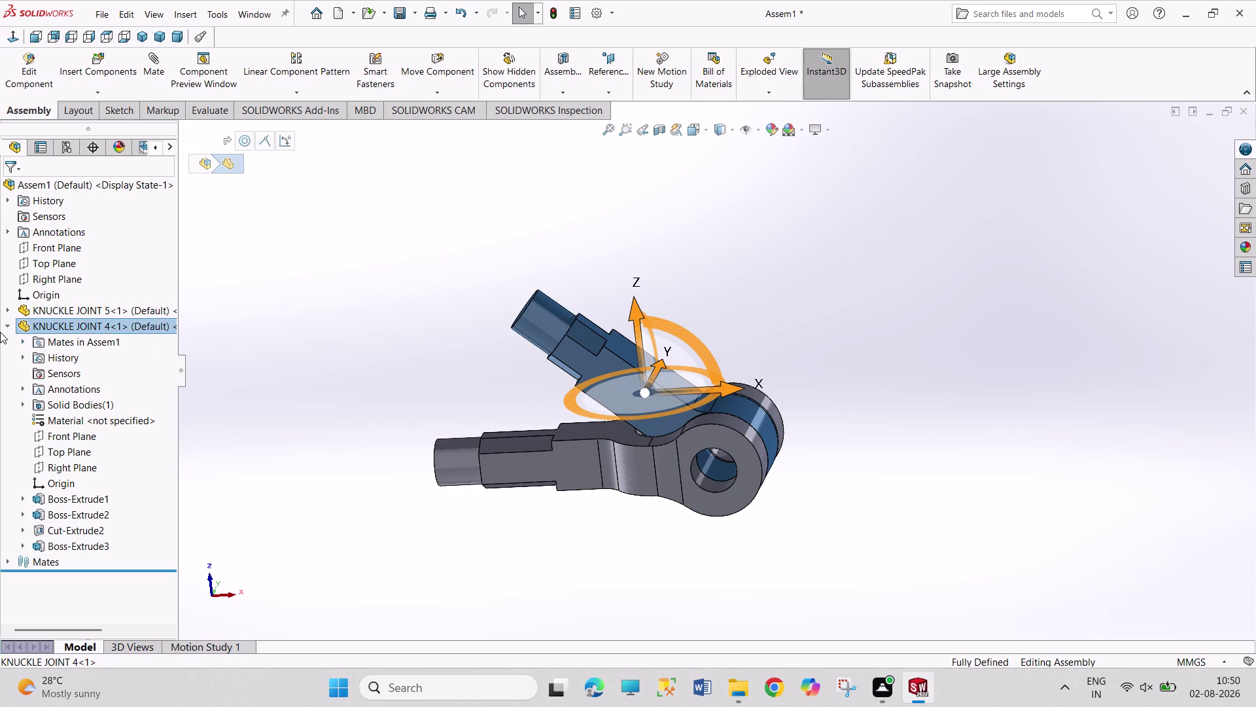
click(6, 558)
click(62, 608)
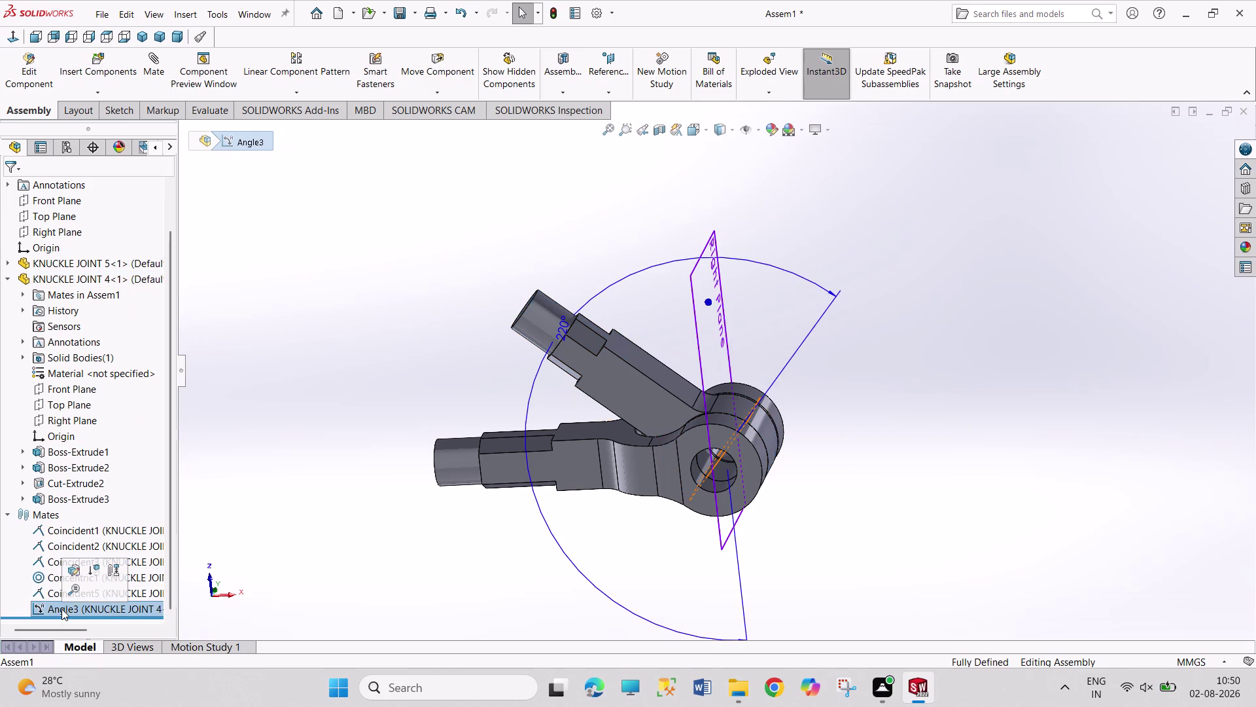
click(74, 566)
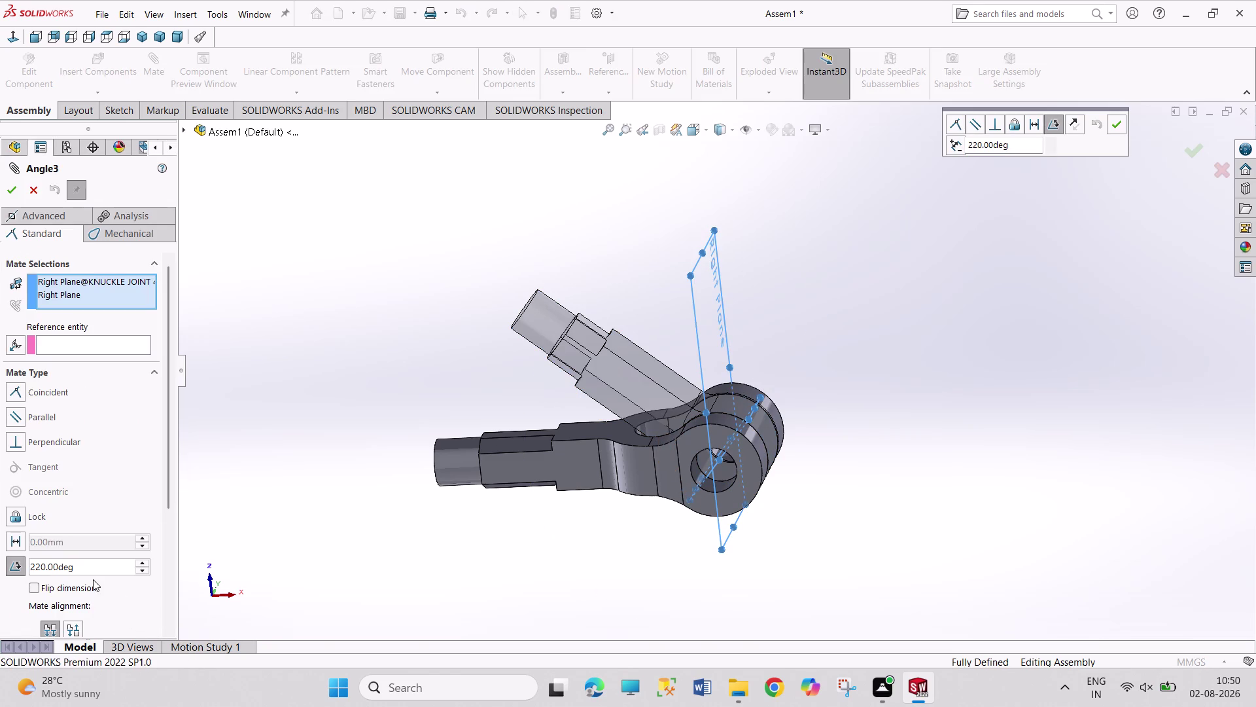
Replace the Angle3 value of 220 with 270 degrees.
click(97, 573)
drag(97, 573, 19, 572)
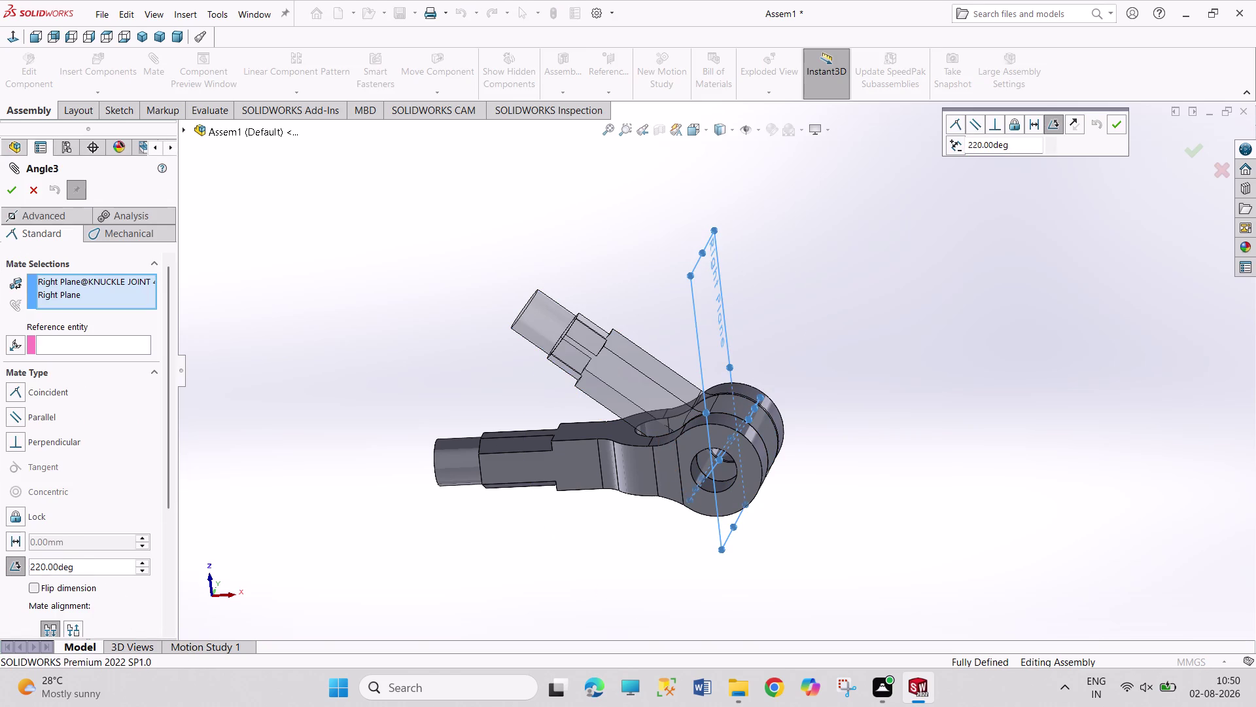
drag(88, 571, 40, 557)
drag(39, 557, 29, 556)
drag(86, 559, 85, 559)
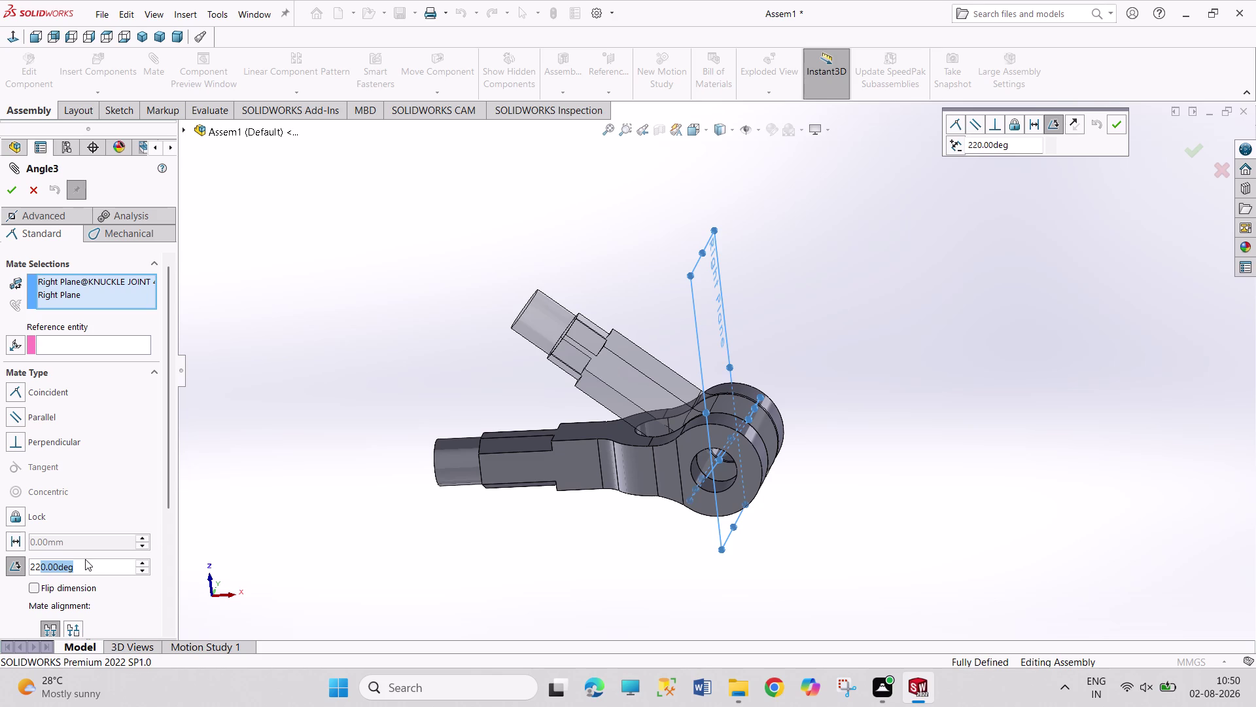
drag(85, 558, 28, 573)
drag(96, 570, 13, 569)
text(270)
key(Return)
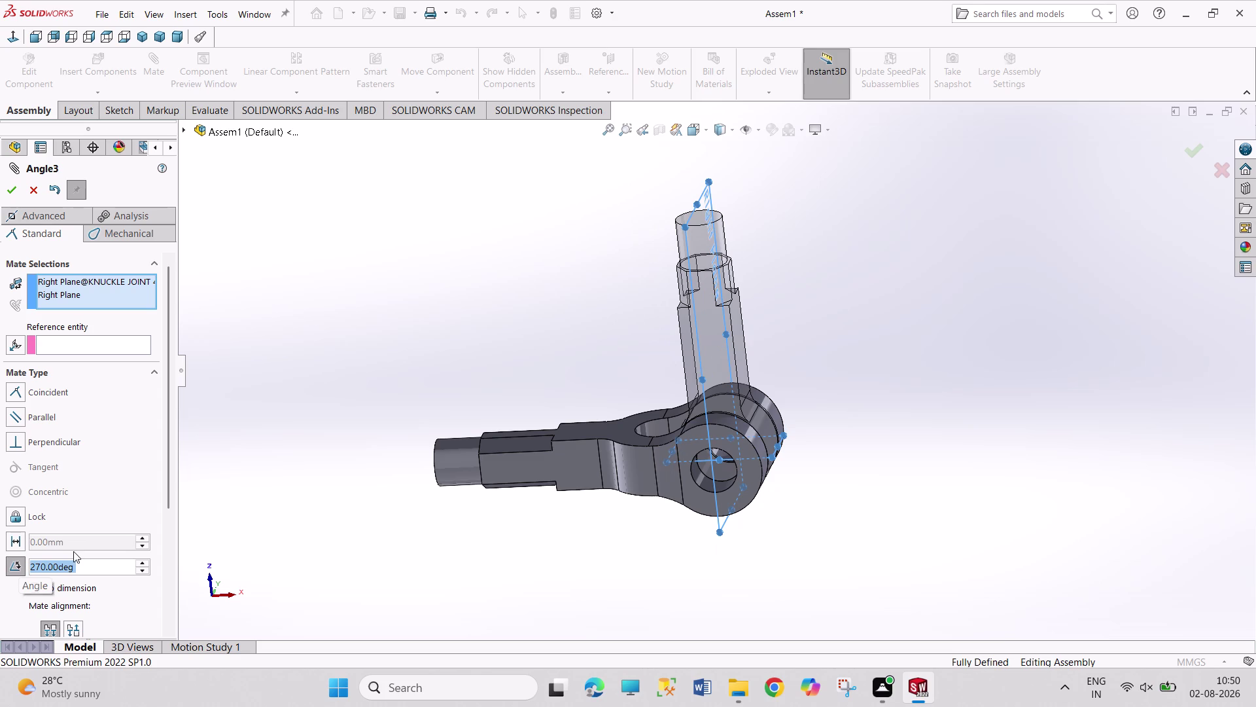
Confirm the 270 degree mate, check the upright arm, and close mate editing.
click(10, 185)
click(423, 297)
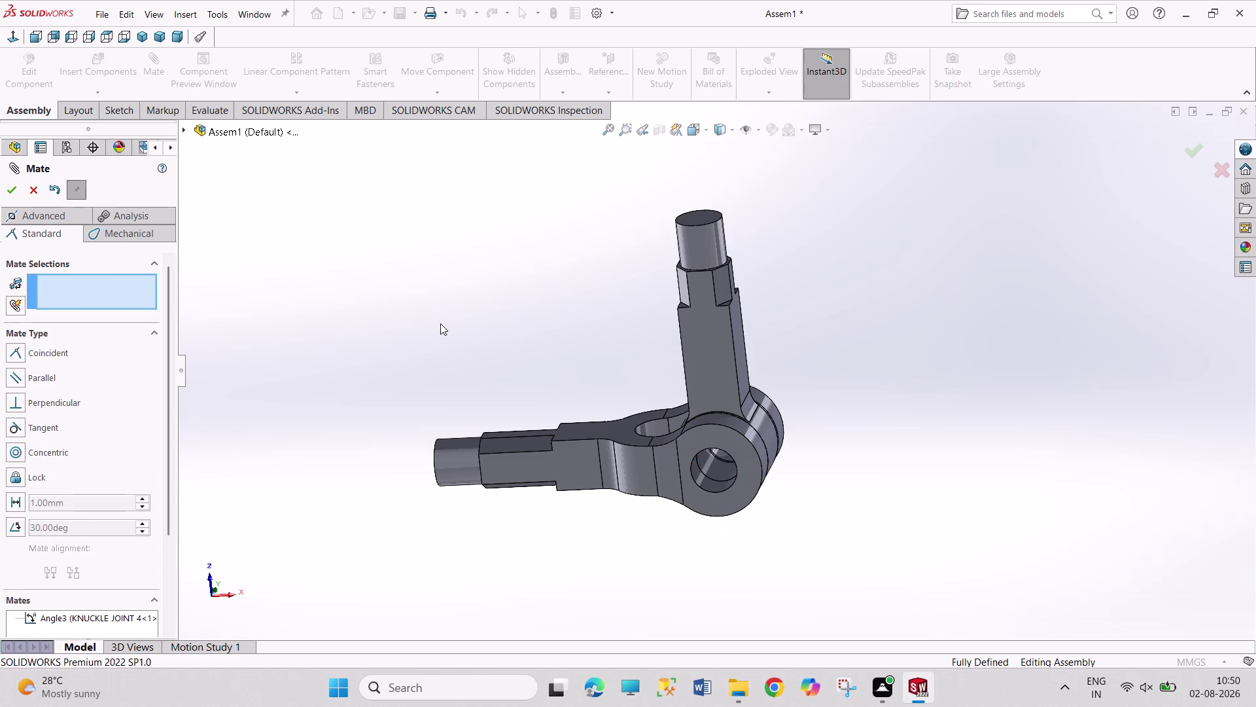
middle_drag(436, 335, 474, 384)
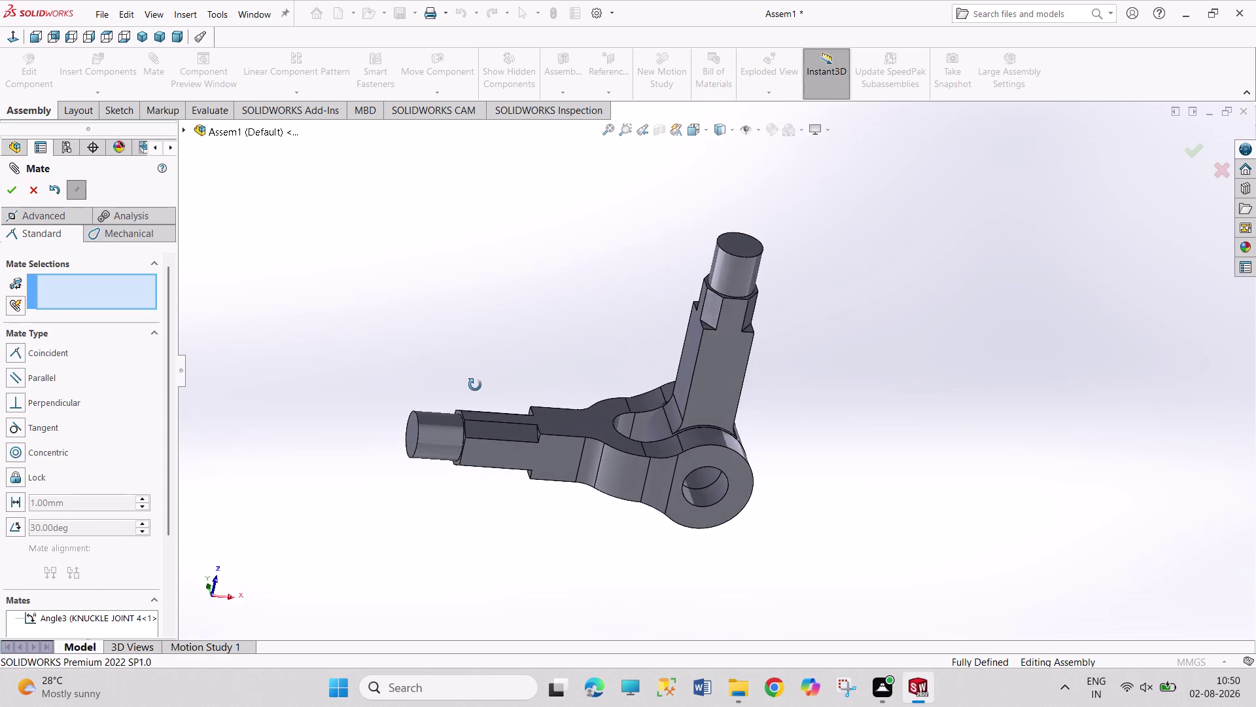
middle_drag(474, 385, 455, 329)
click(1, 189)
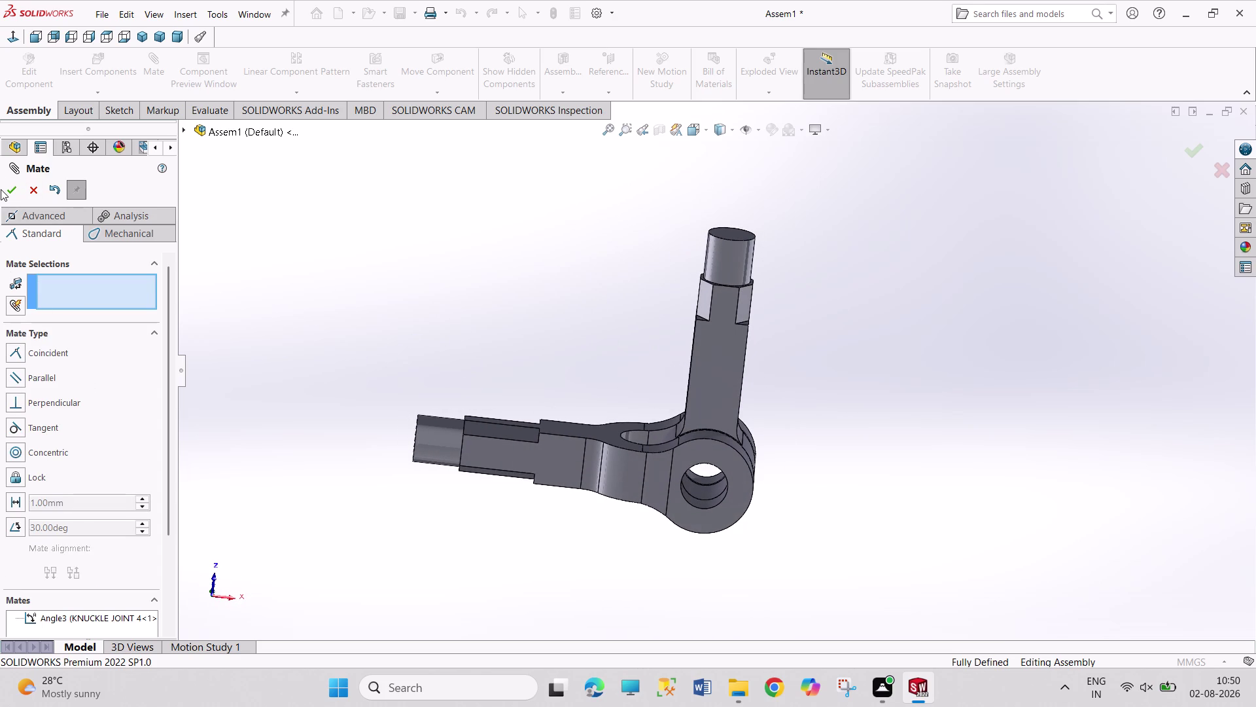
click(5, 189)
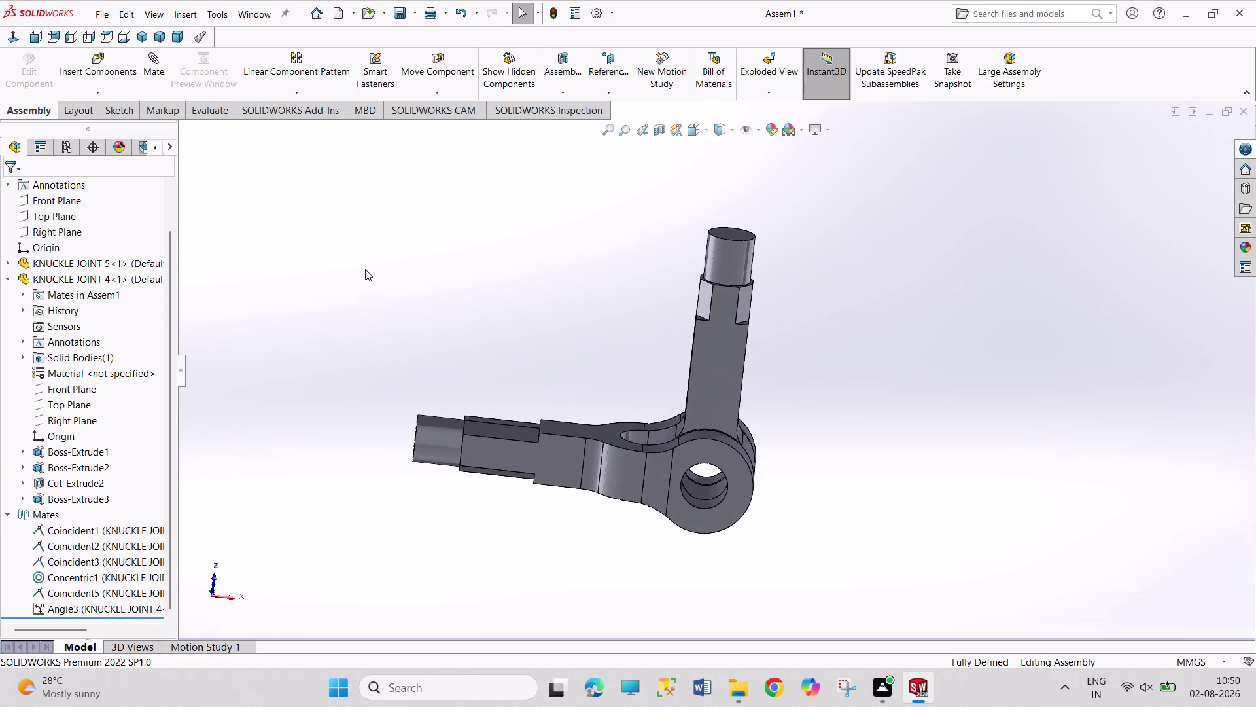
Reopen Angle3 through Edit Feature in its right-click menu.
scroll(up, 3)
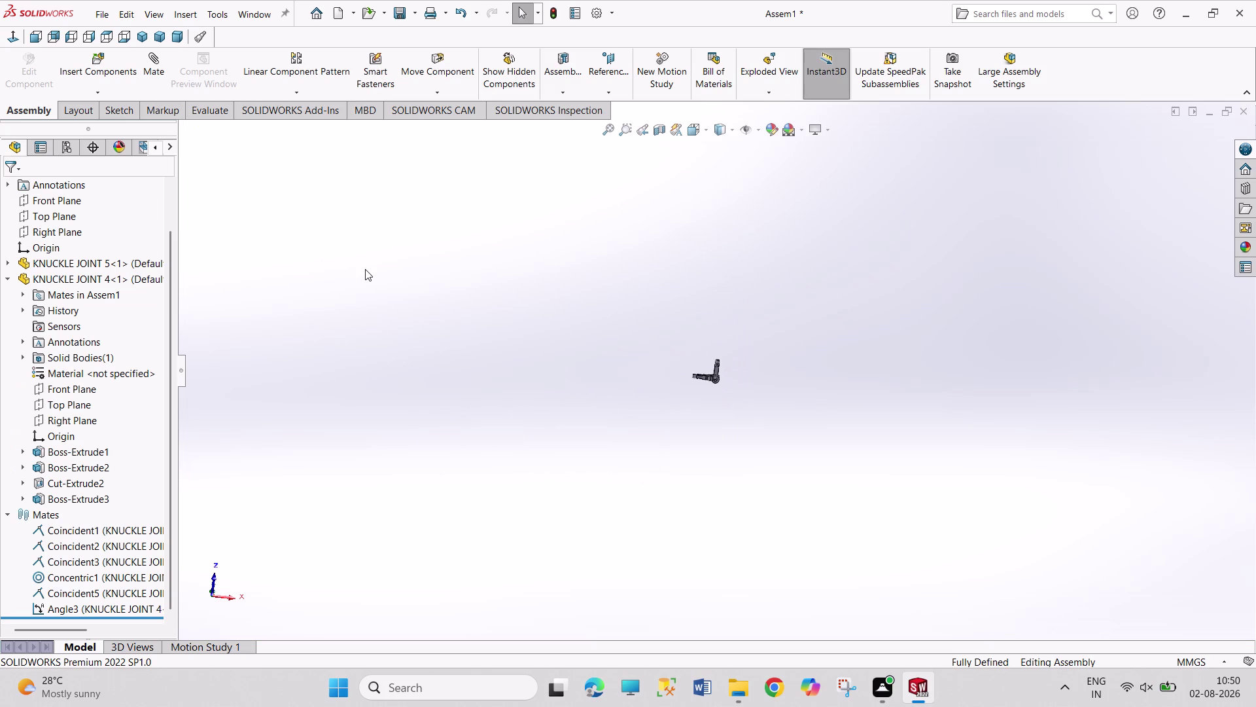
right_click(111, 604)
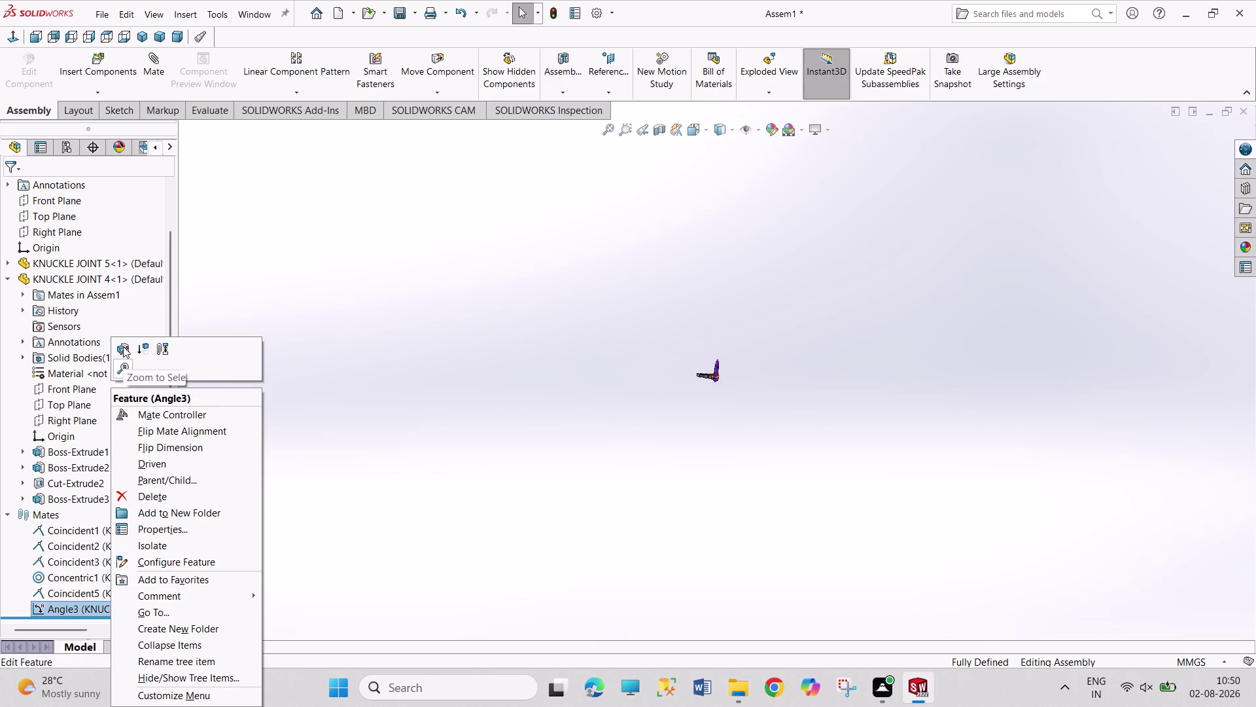
click(123, 346)
scroll(down, 3)
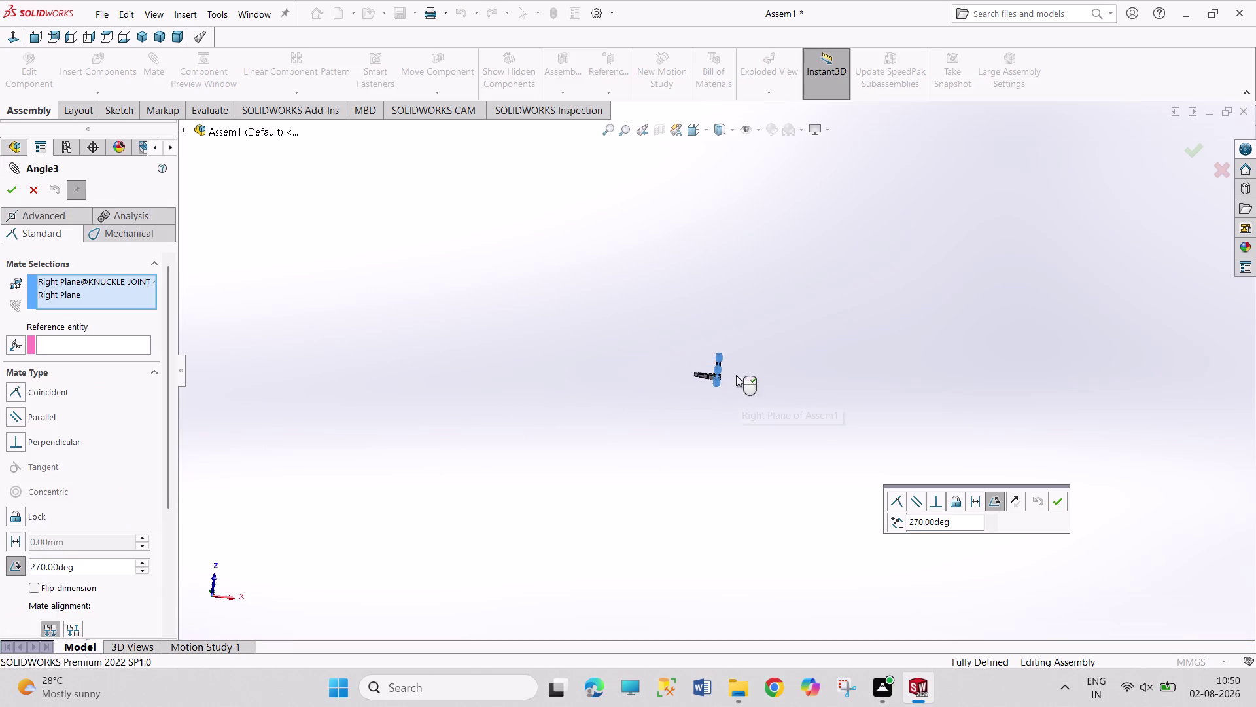
scroll(down, 3)
scroll(down, 3)
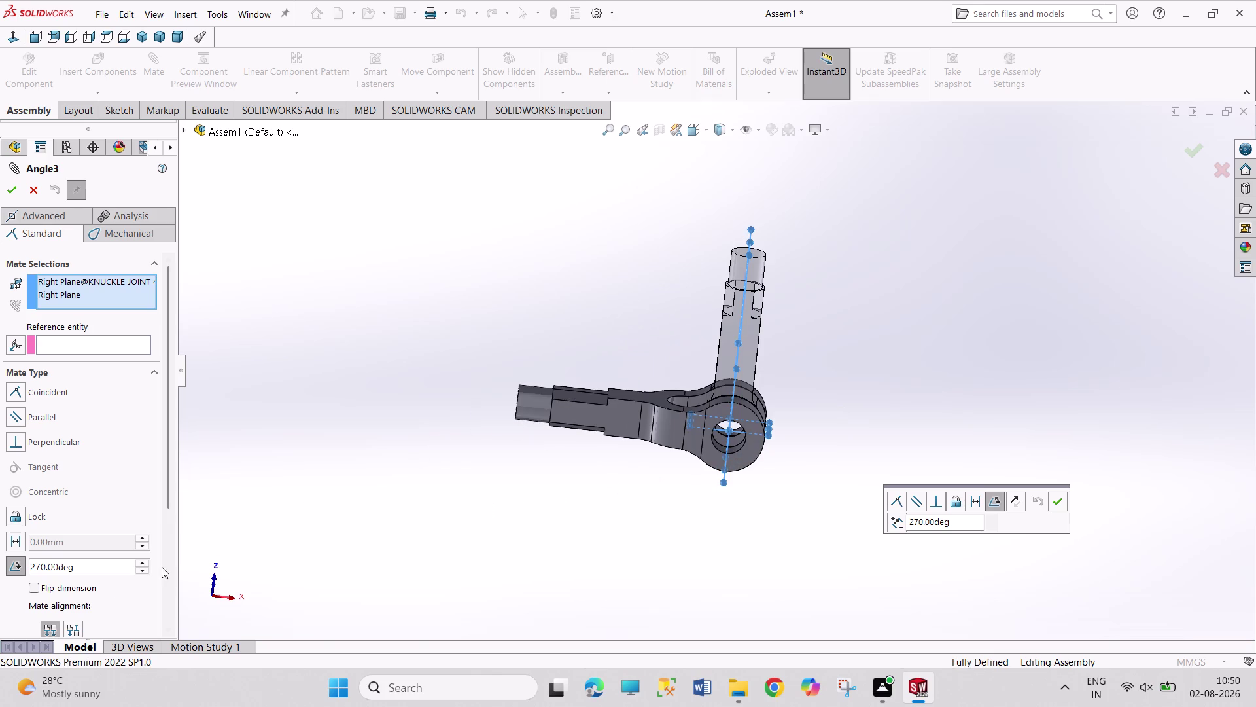
Enter 250 degrees, try 240, then settle back on 250.
drag(78, 568, 0, 568)
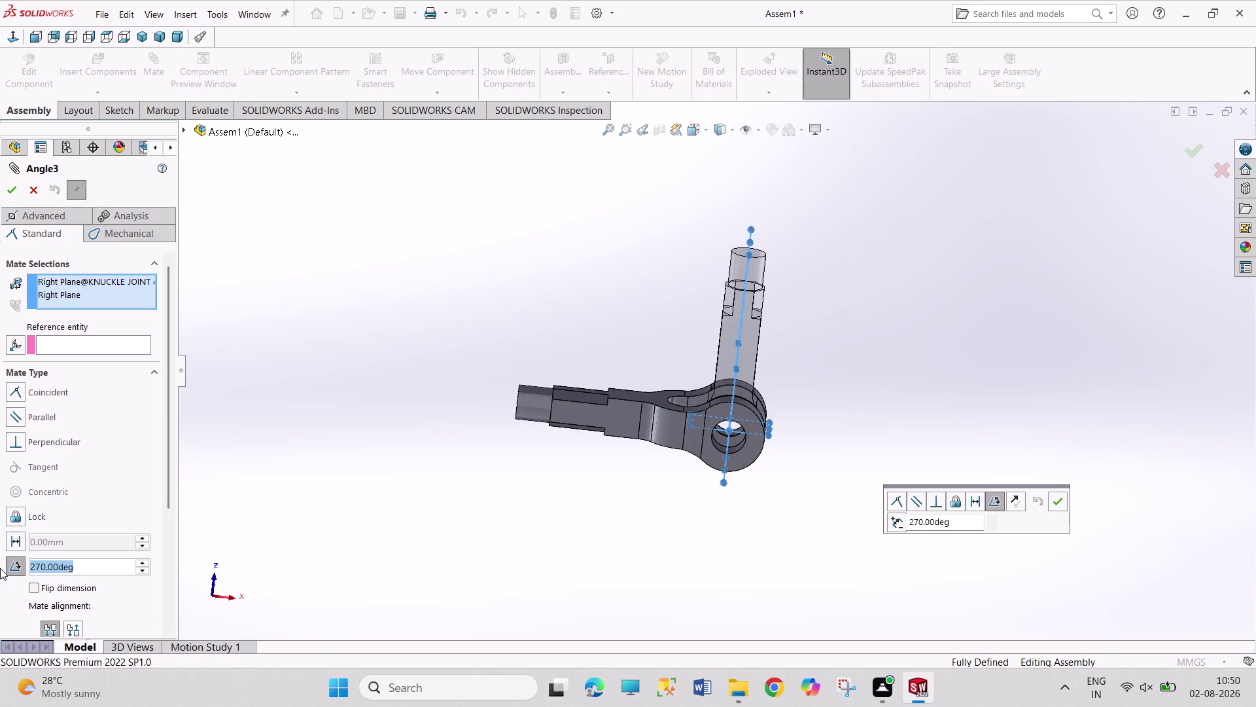
text(250)
key(Return)
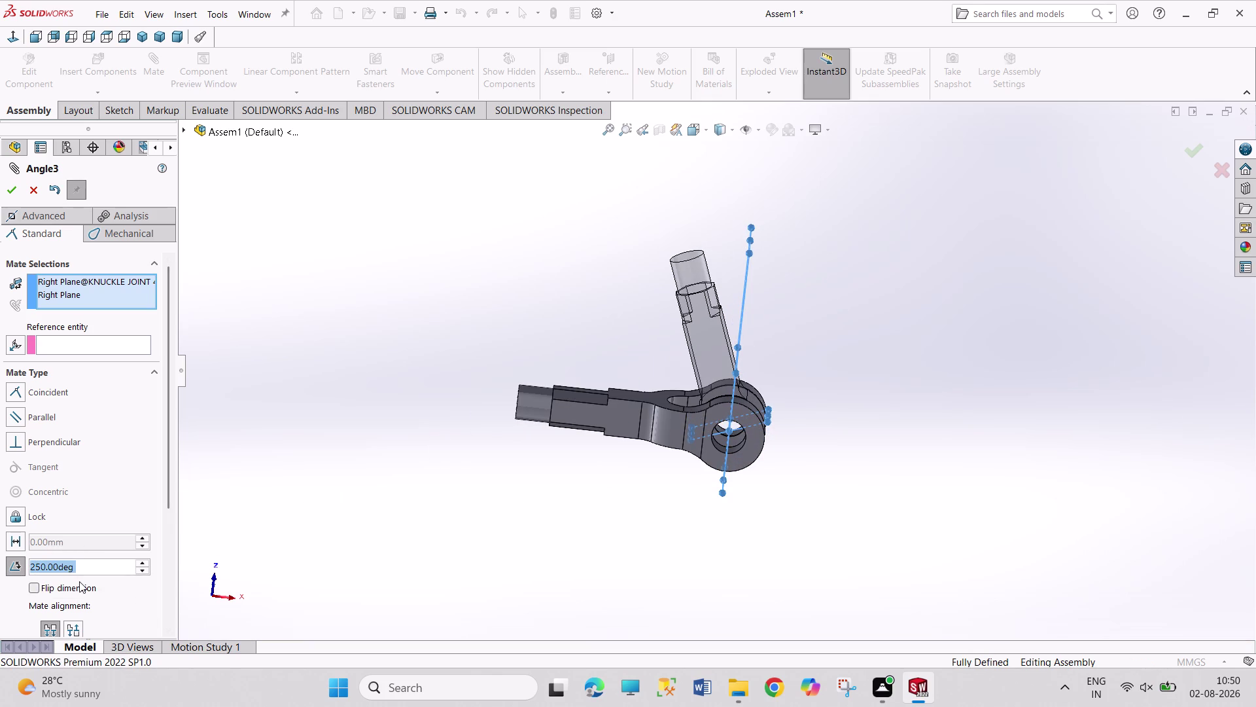
text(240)
key(Return)
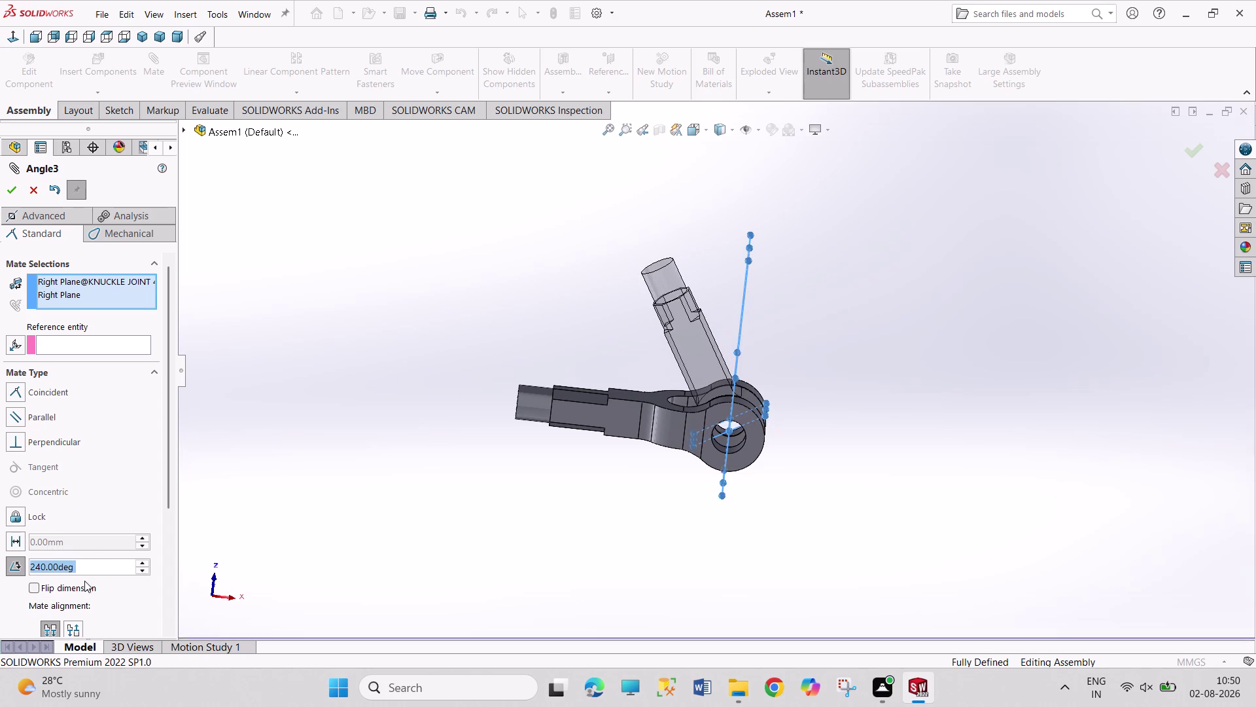
text(250)
key(Return)
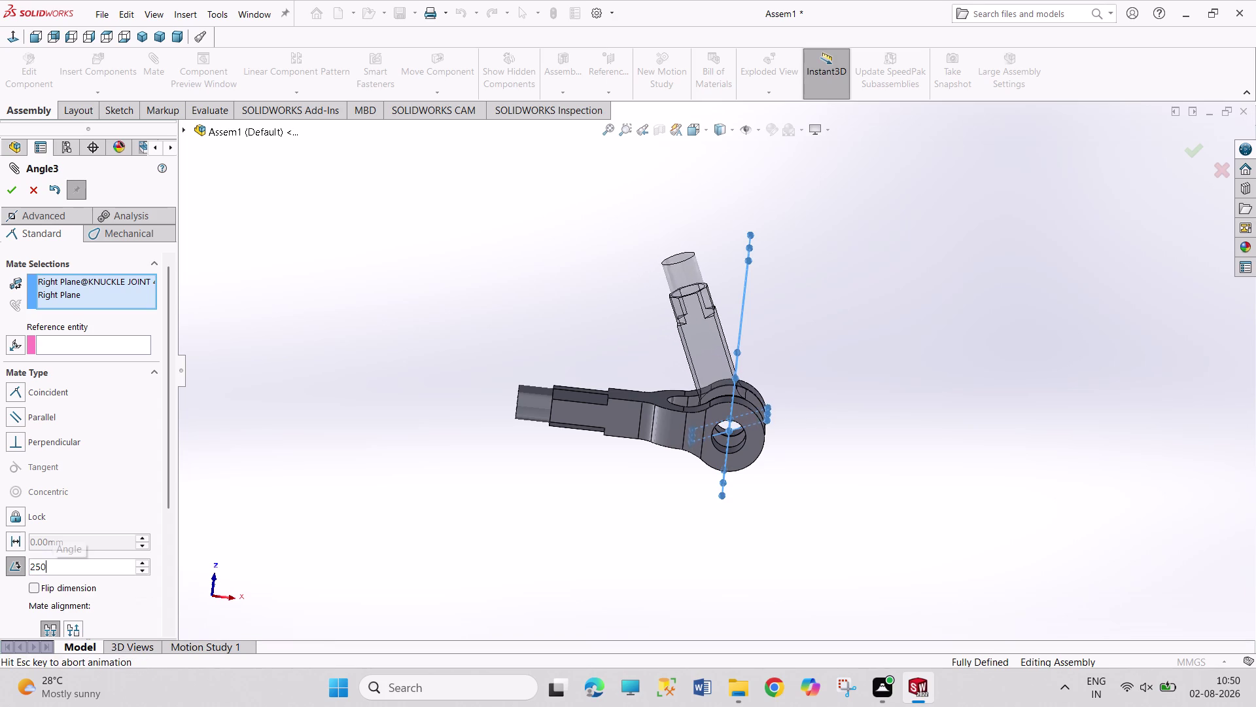
Confirm the 250 degree Angle3 mate and close mate editing.
drag(15, 189, 21, 196)
click(257, 334)
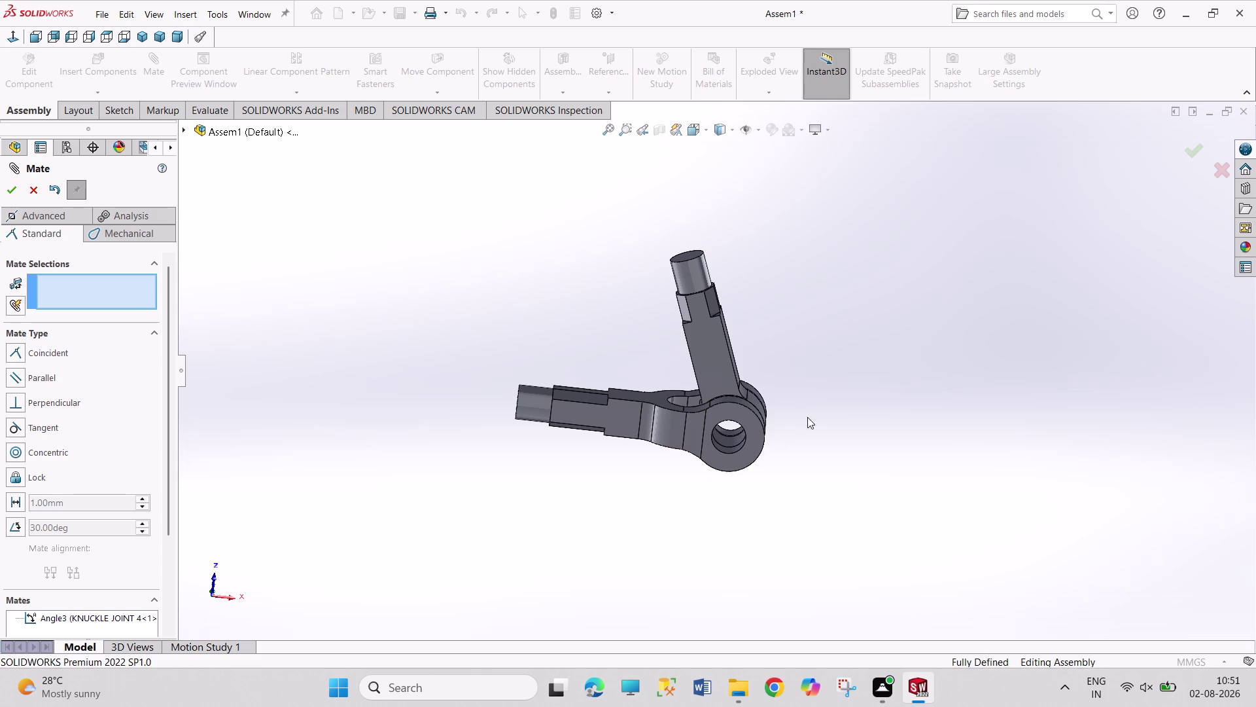
drag(887, 288, 966, 406)
drag(884, 309, 945, 411)
drag(890, 330, 942, 436)
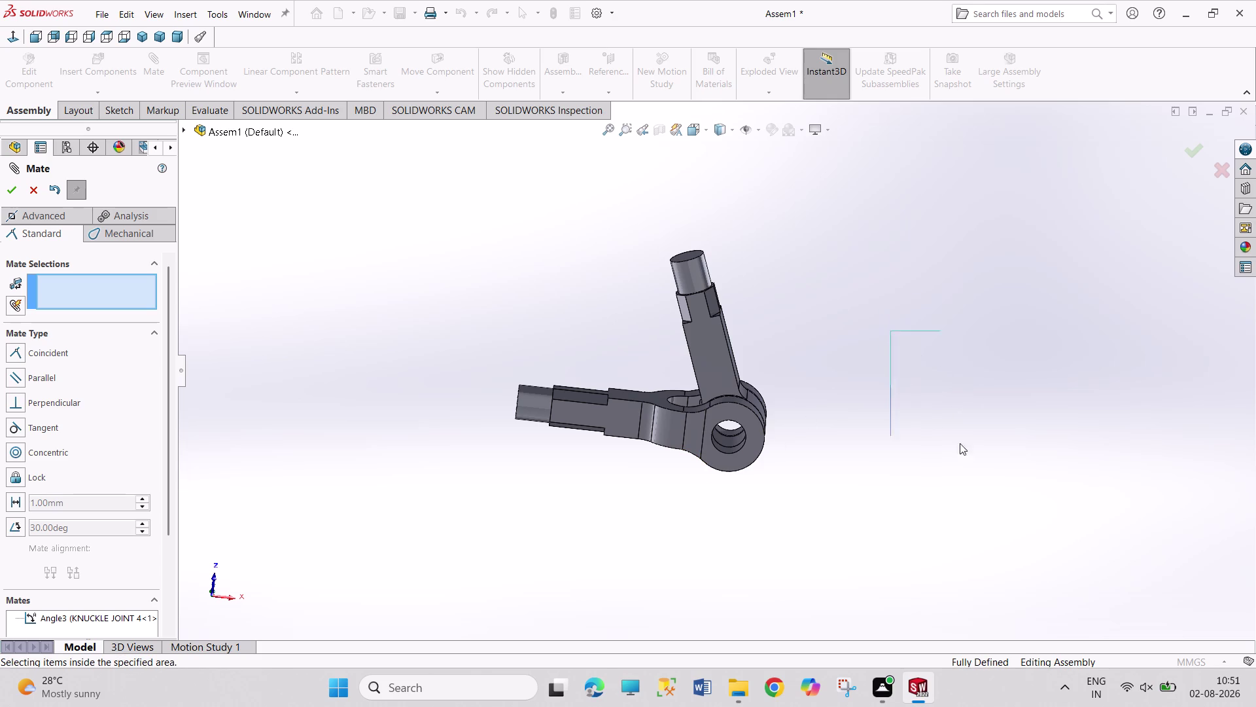
drag(942, 436, 966, 445)
click(13, 189)
Insert KNUCKLE JOINT 1 from the open documents, placing it left of the joint.
click(91, 69)
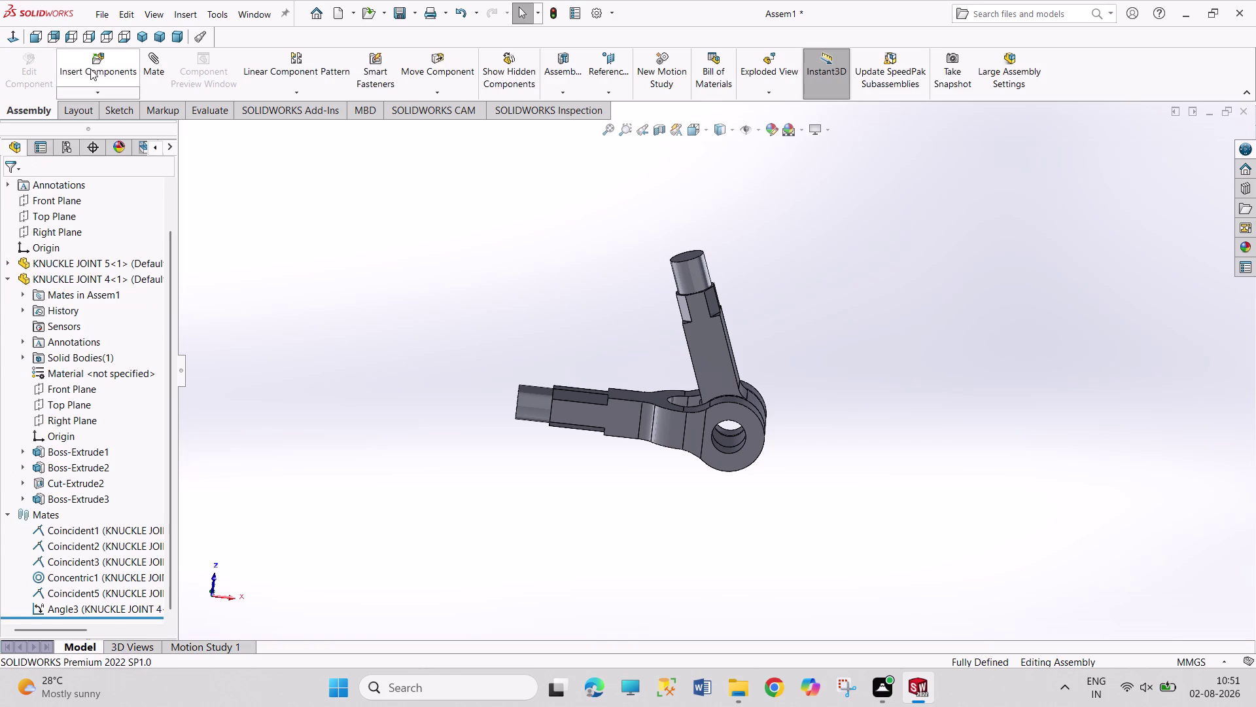
click(109, 396)
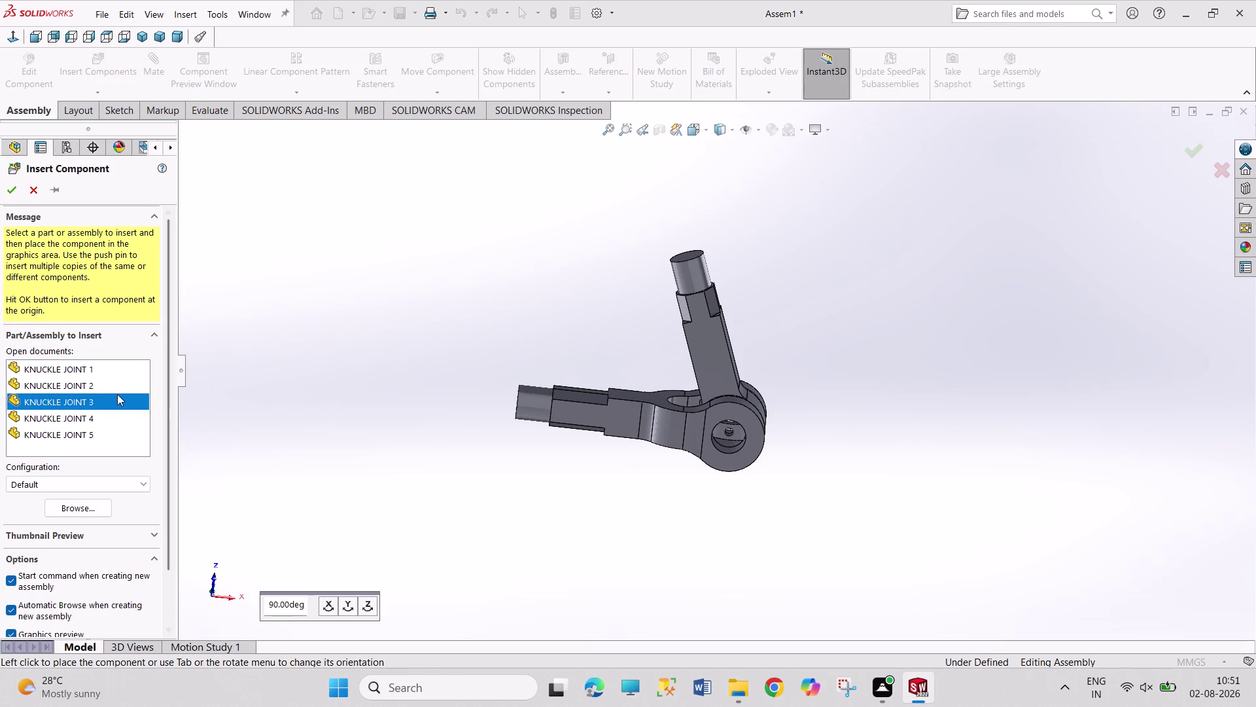
click(113, 388)
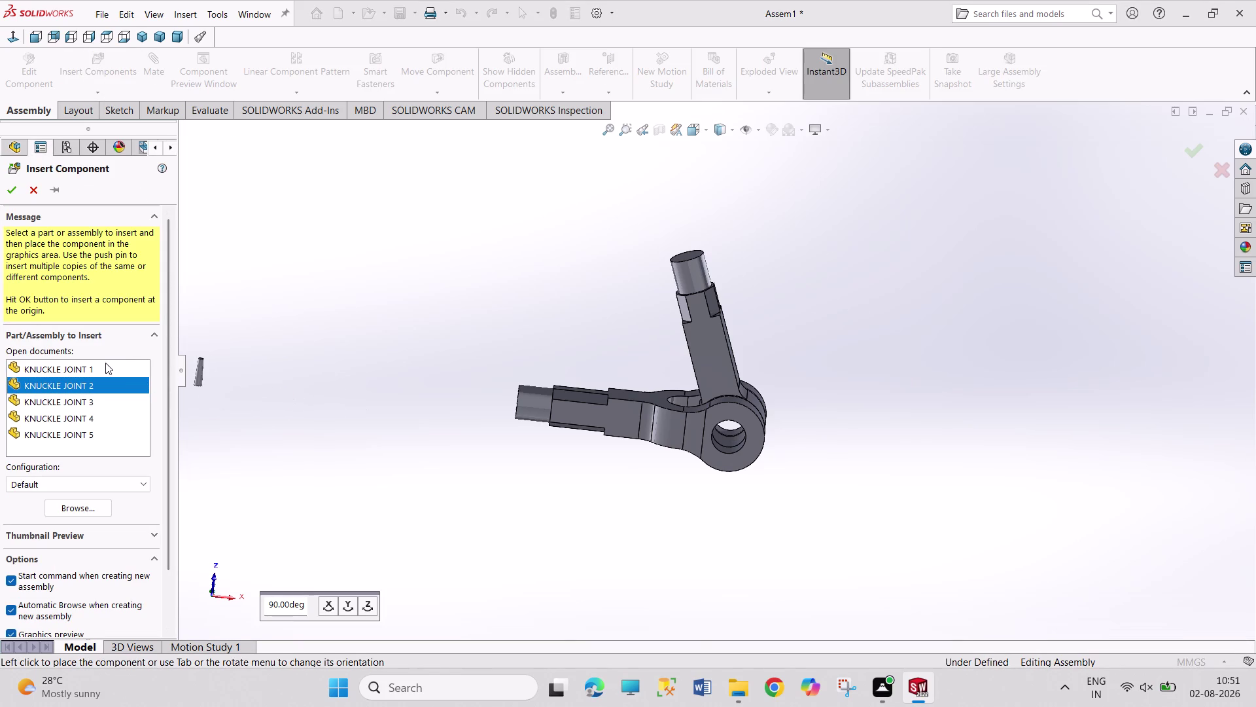
click(106, 372)
click(419, 409)
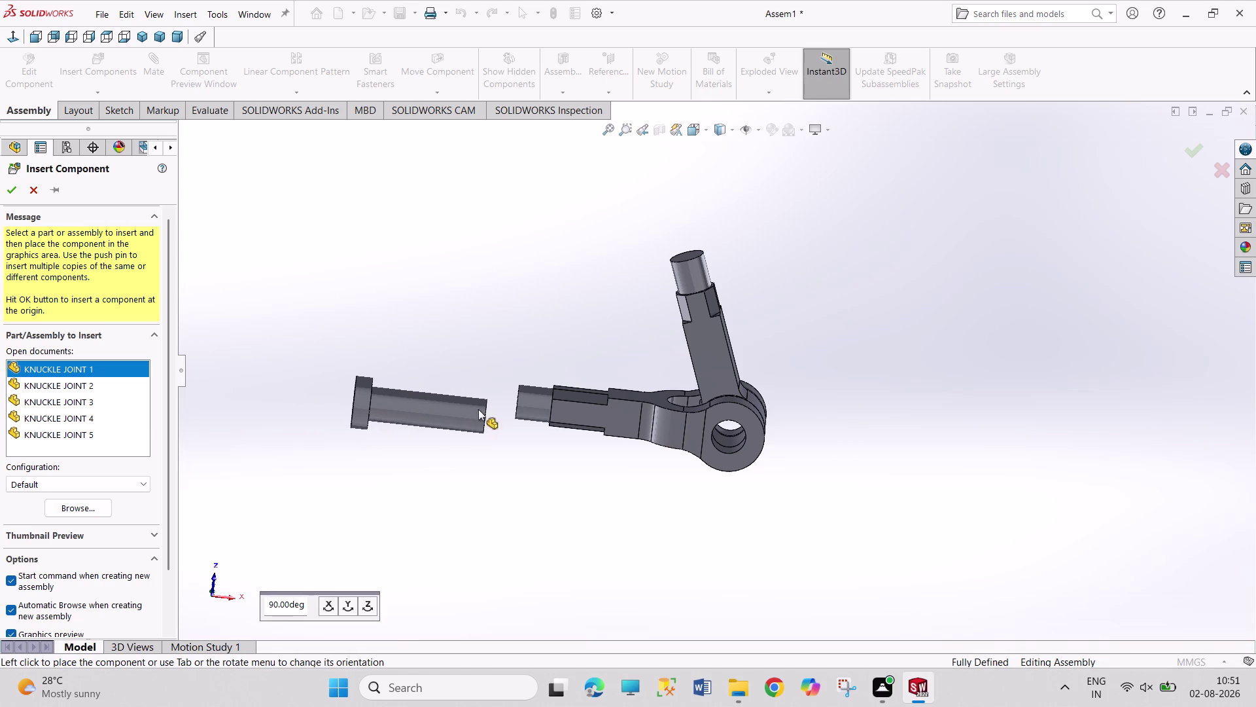
middle_drag(842, 483, 776, 507)
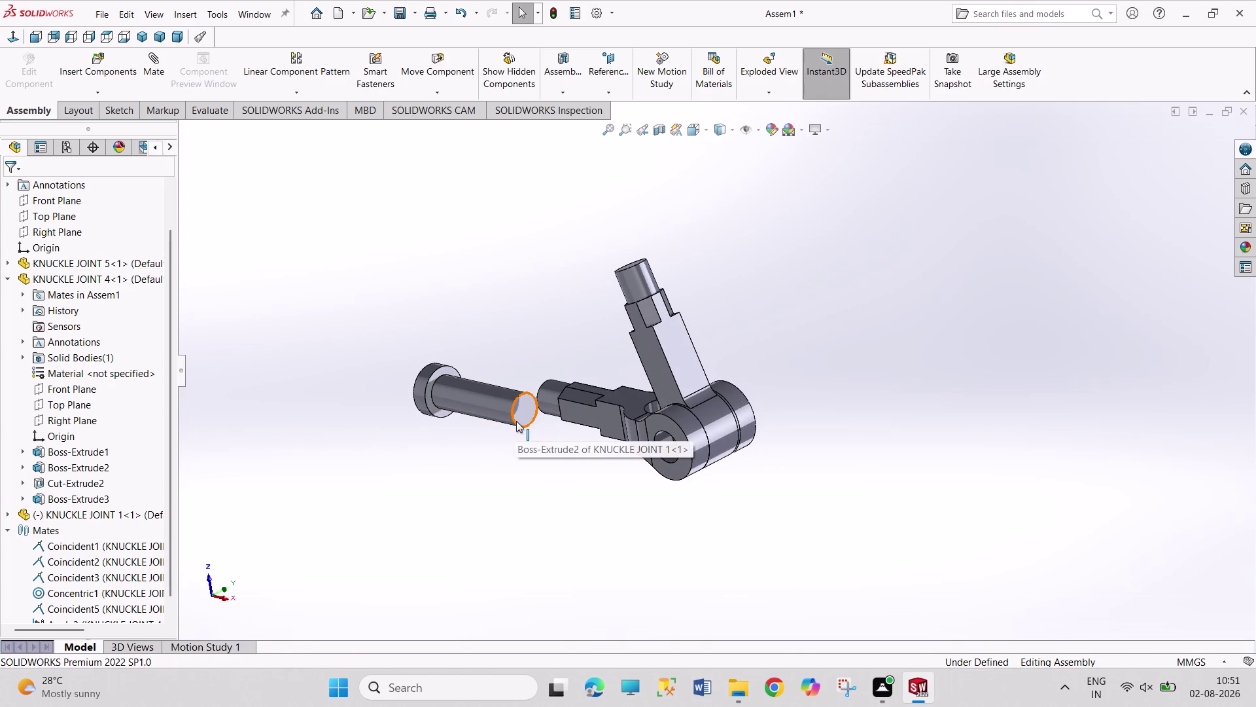
Mate the pin's round end edge concentric with the eye's hole.
click(516, 421)
middle_drag(836, 424, 746, 477)
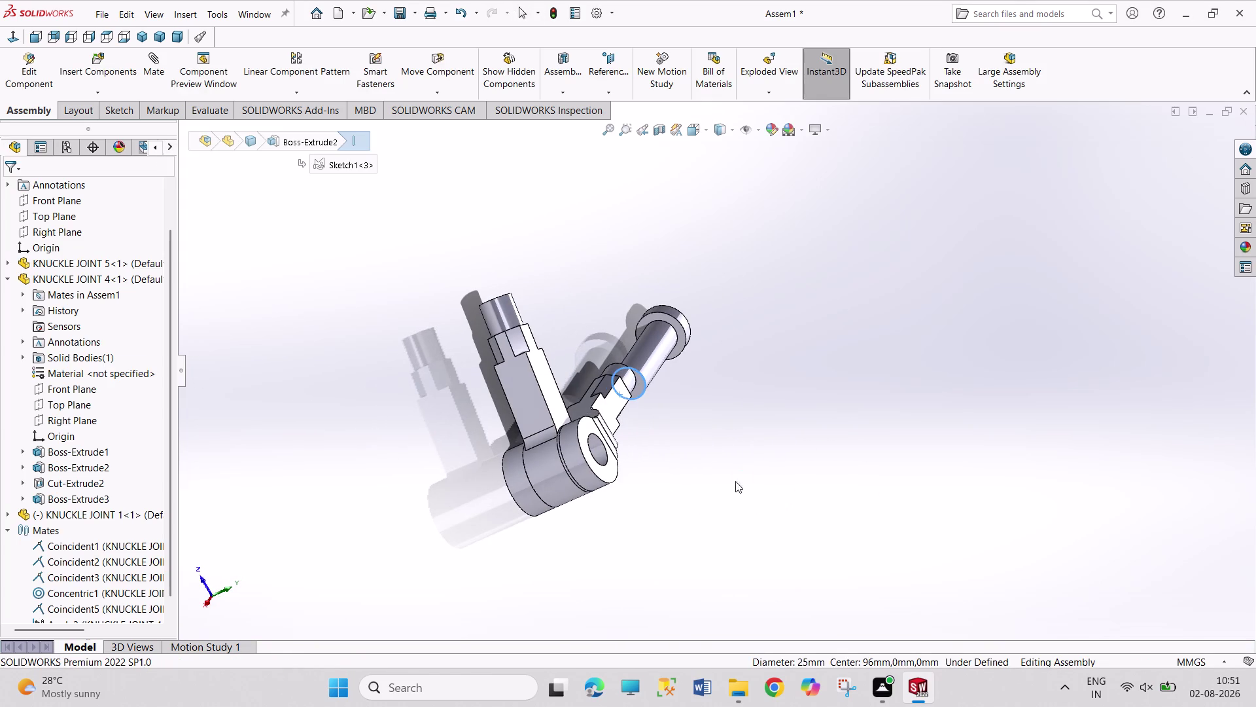
click(607, 463)
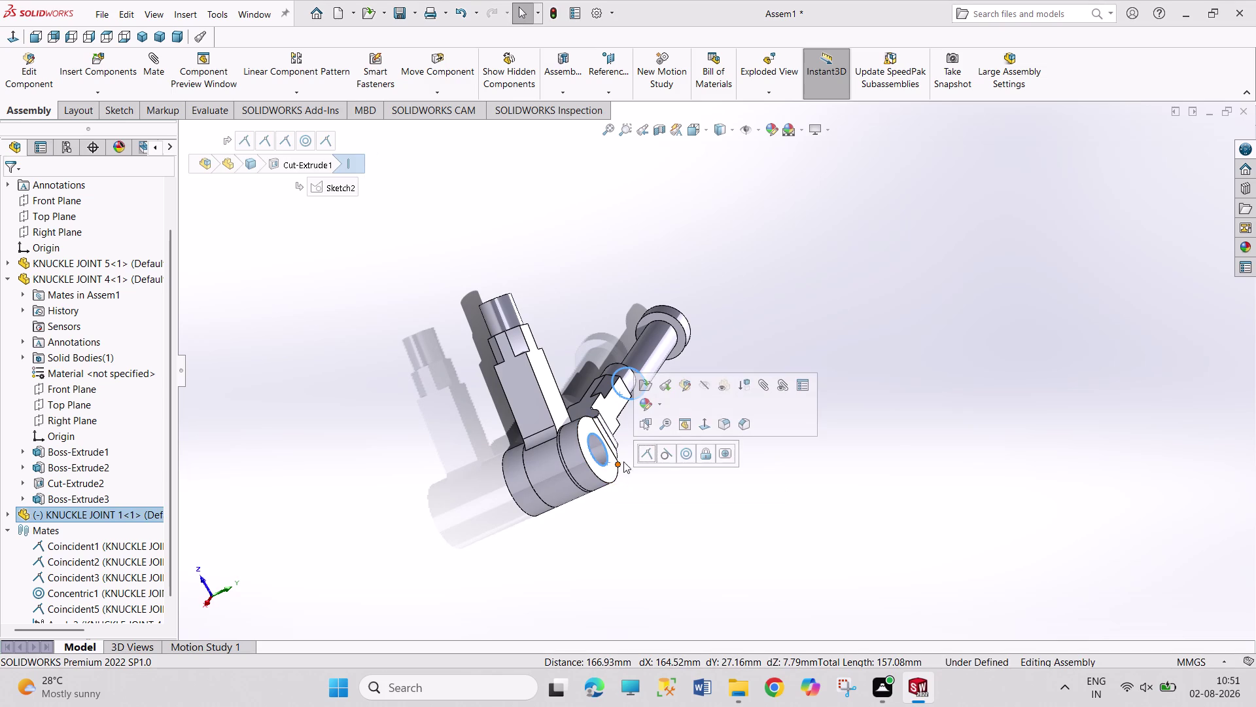
click(683, 456)
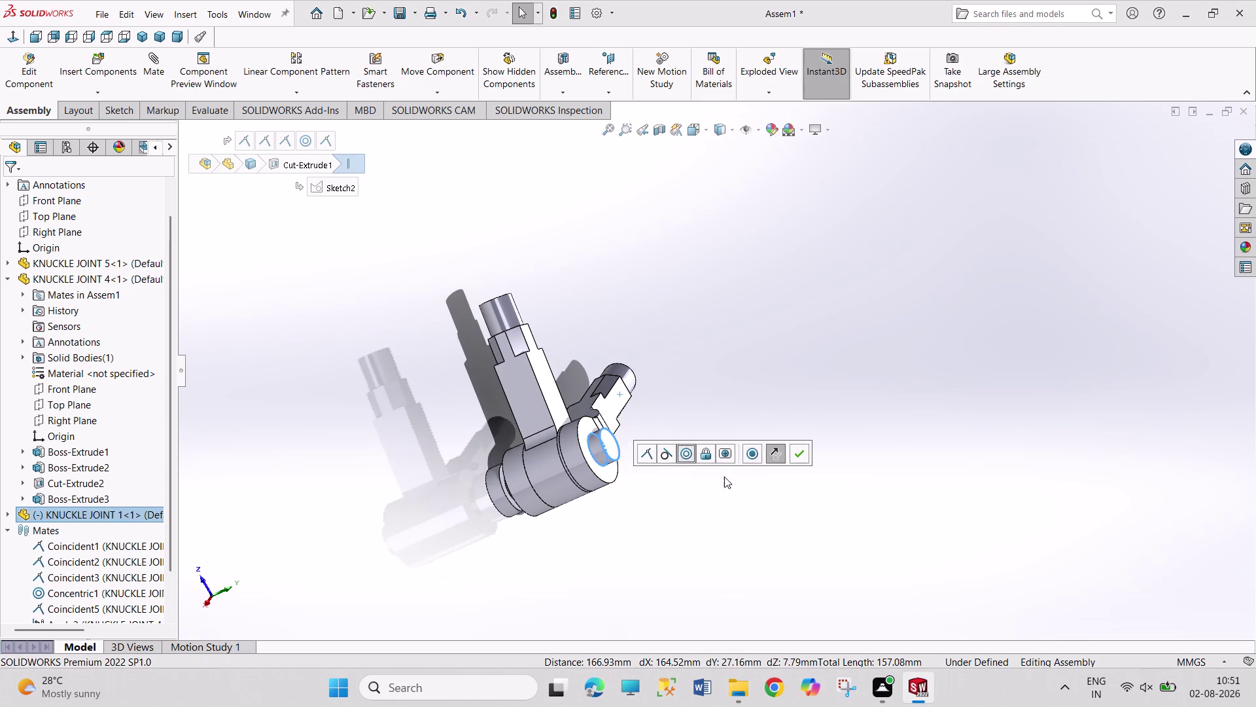
click(761, 515)
middle_drag(481, 432, 542, 382)
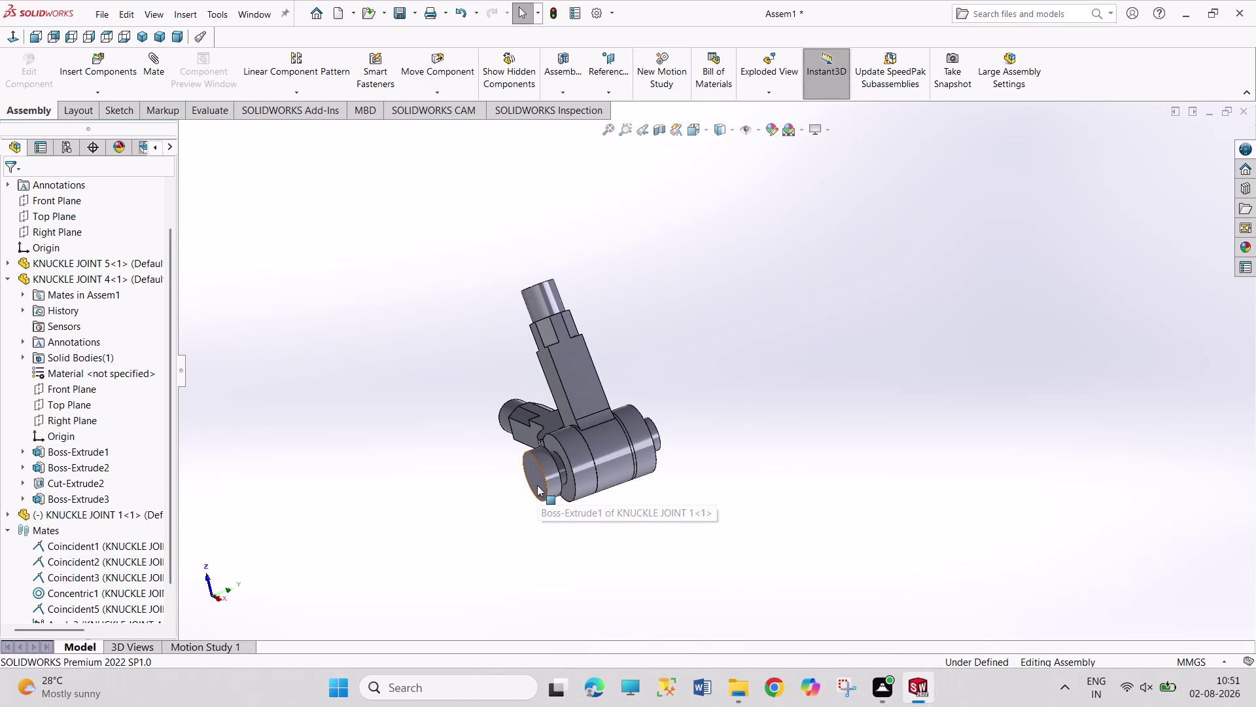
Try moving the pin, then delete its Concentric2 mate.
drag(541, 484, 373, 518)
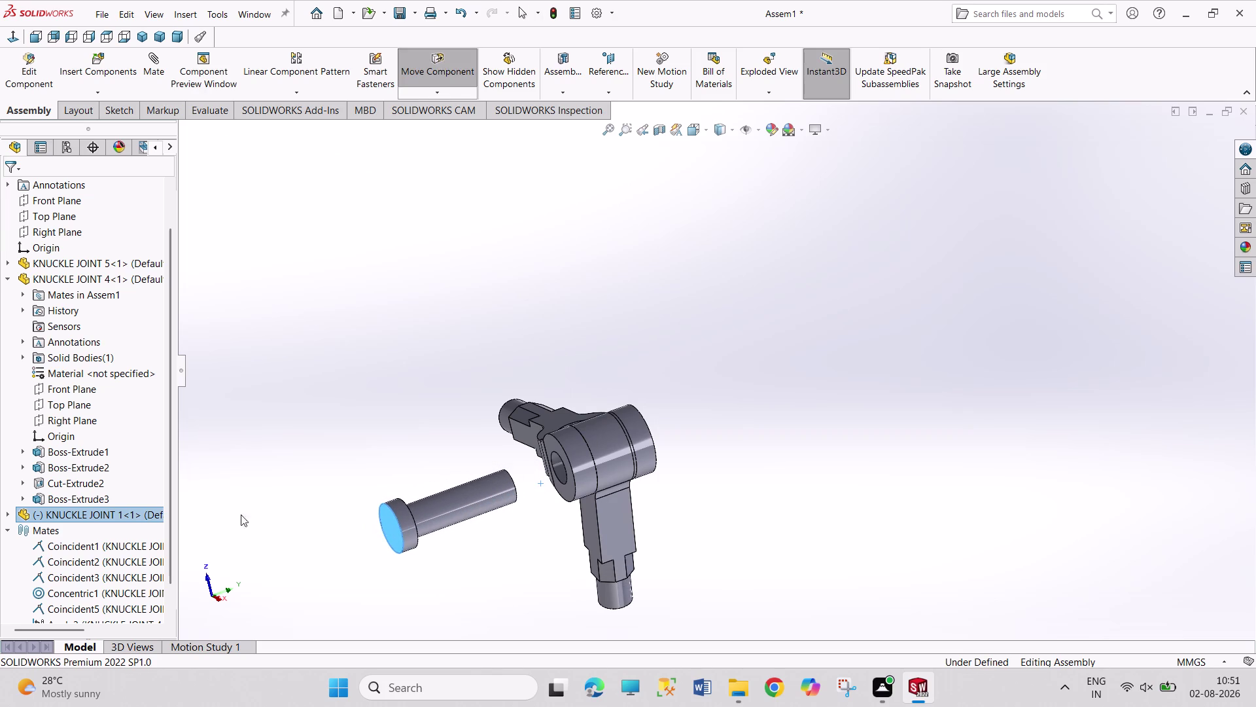
click(81, 517)
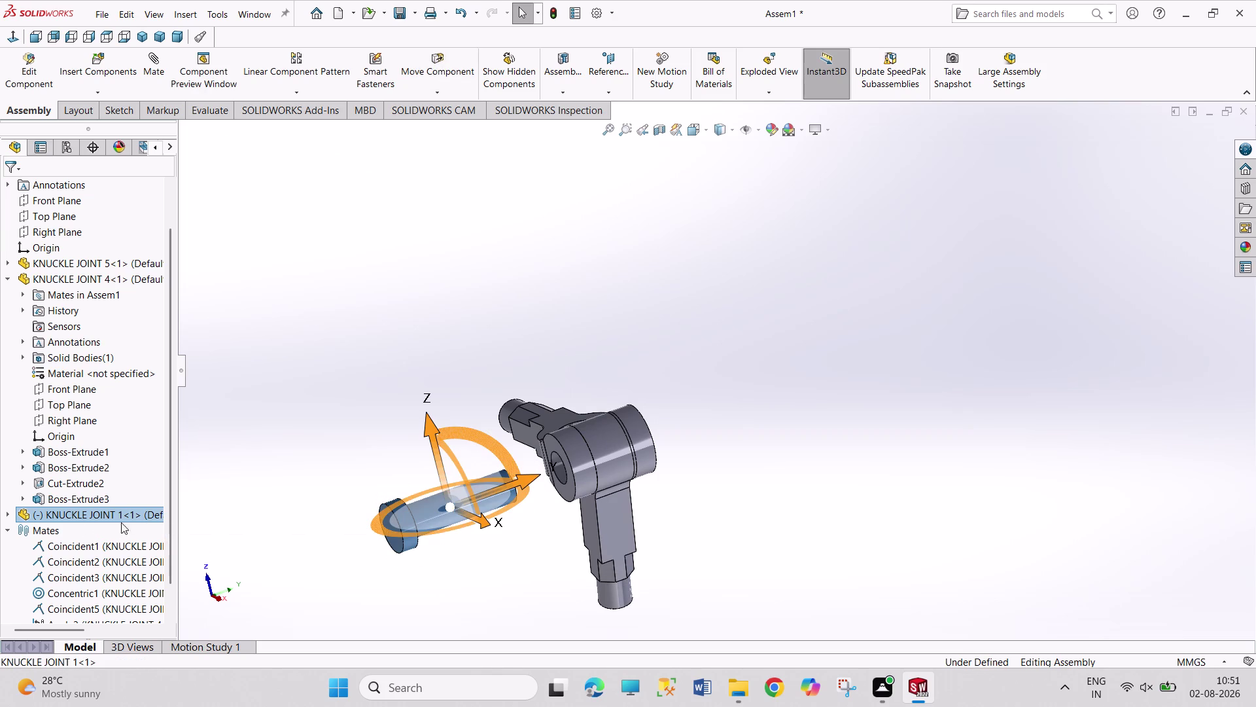
drag(387, 530, 539, 526)
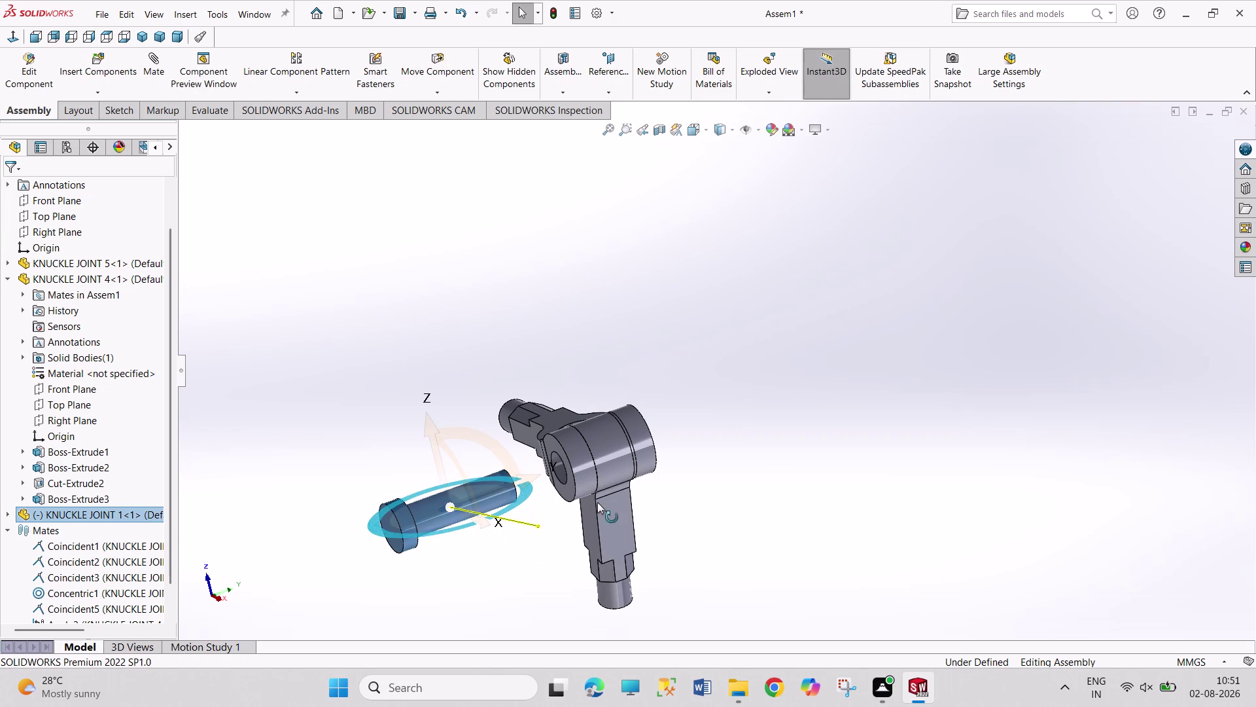
scroll(down, 3)
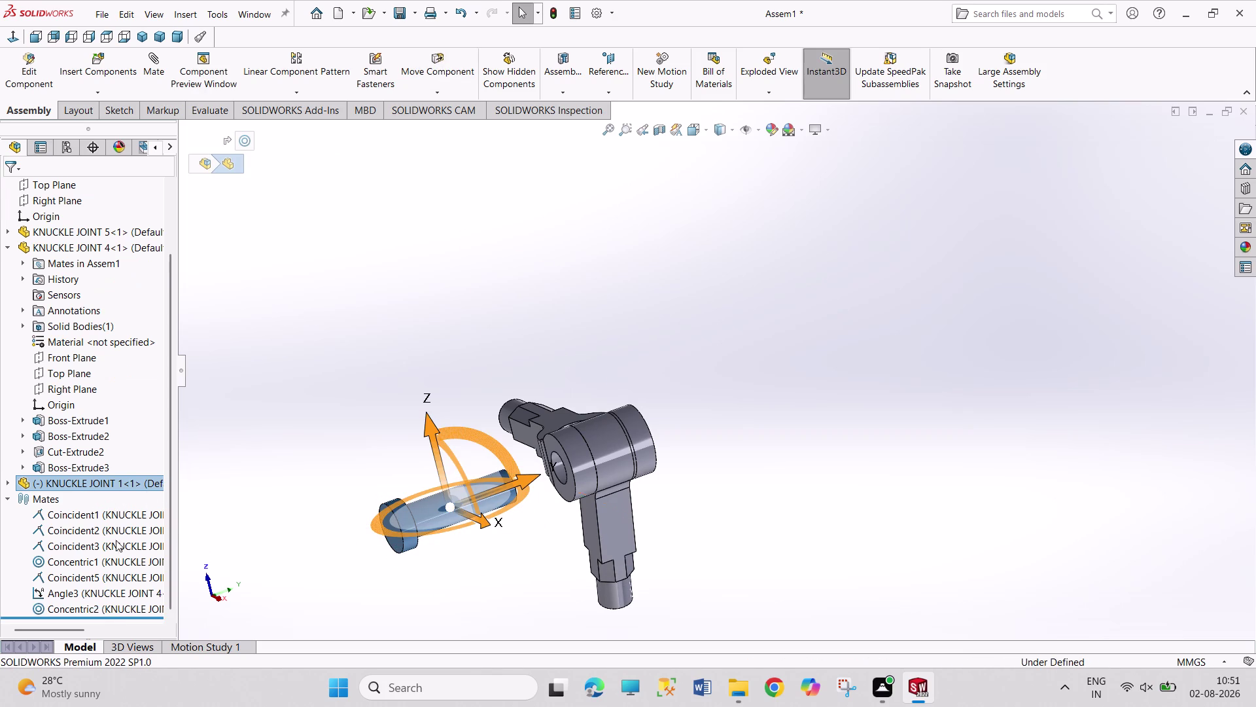
right_click(87, 610)
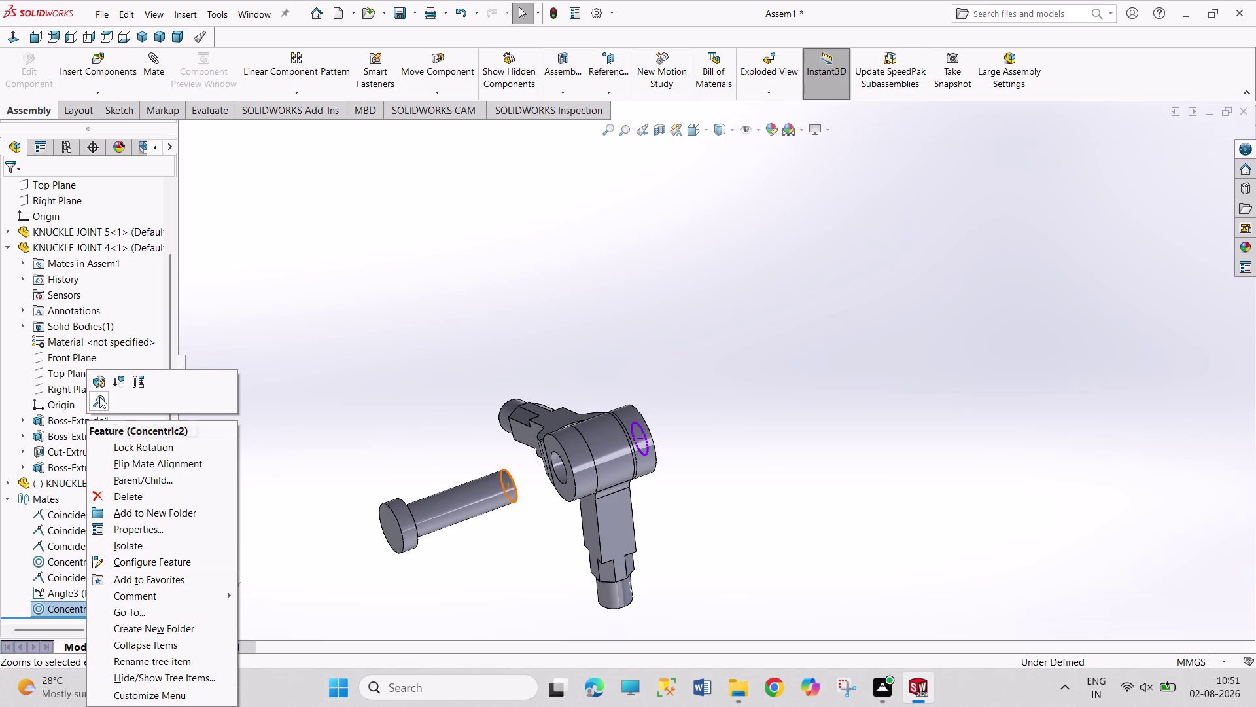
click(142, 494)
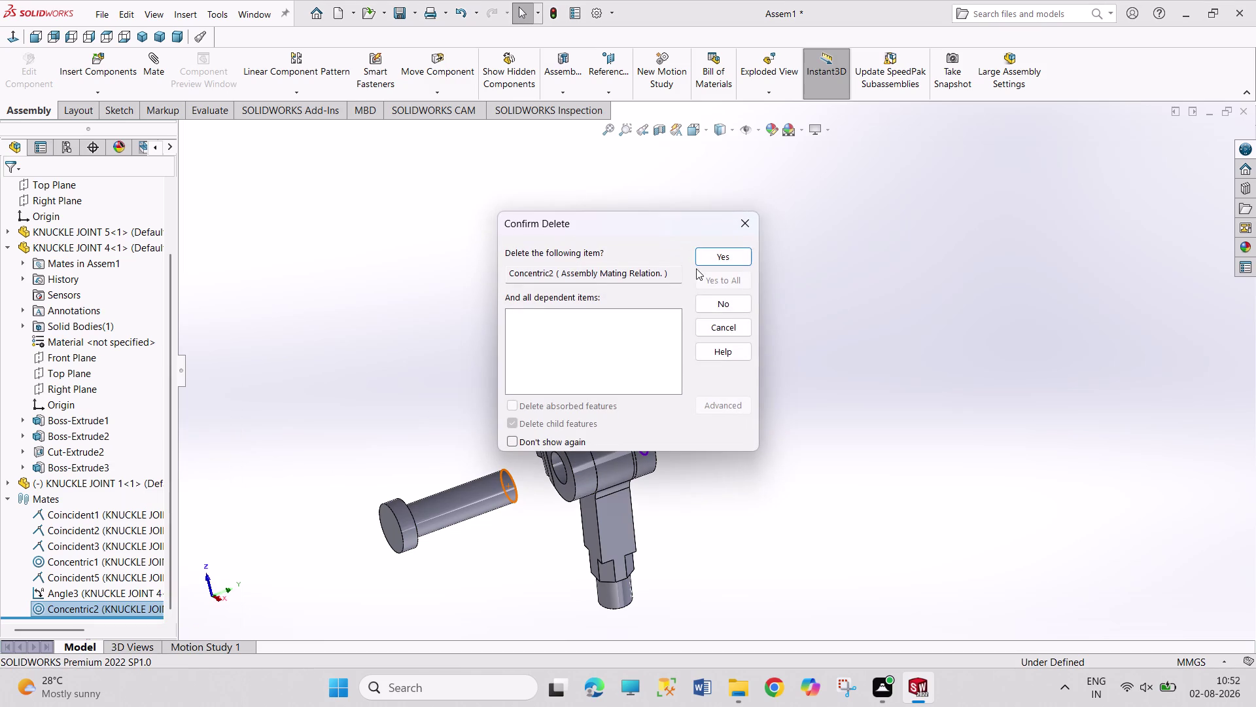
click(706, 256)
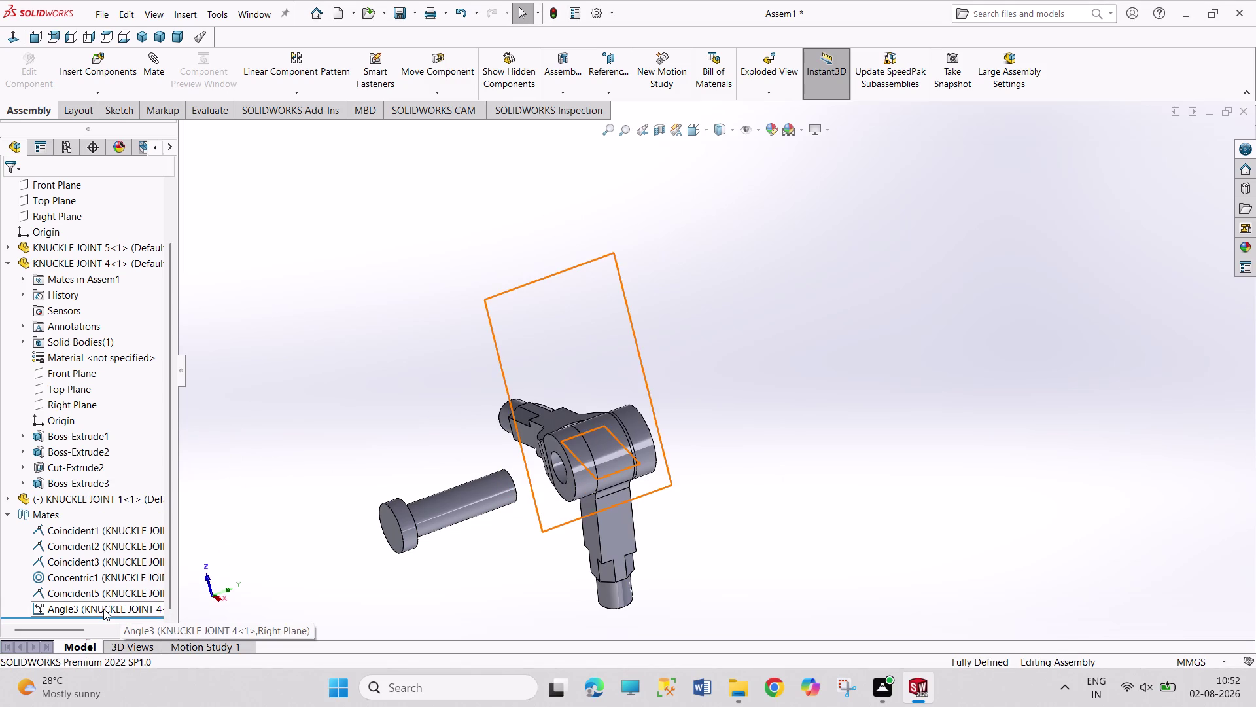
Rotate the freed pin and drag it out to the knuckle's right side.
click(107, 494)
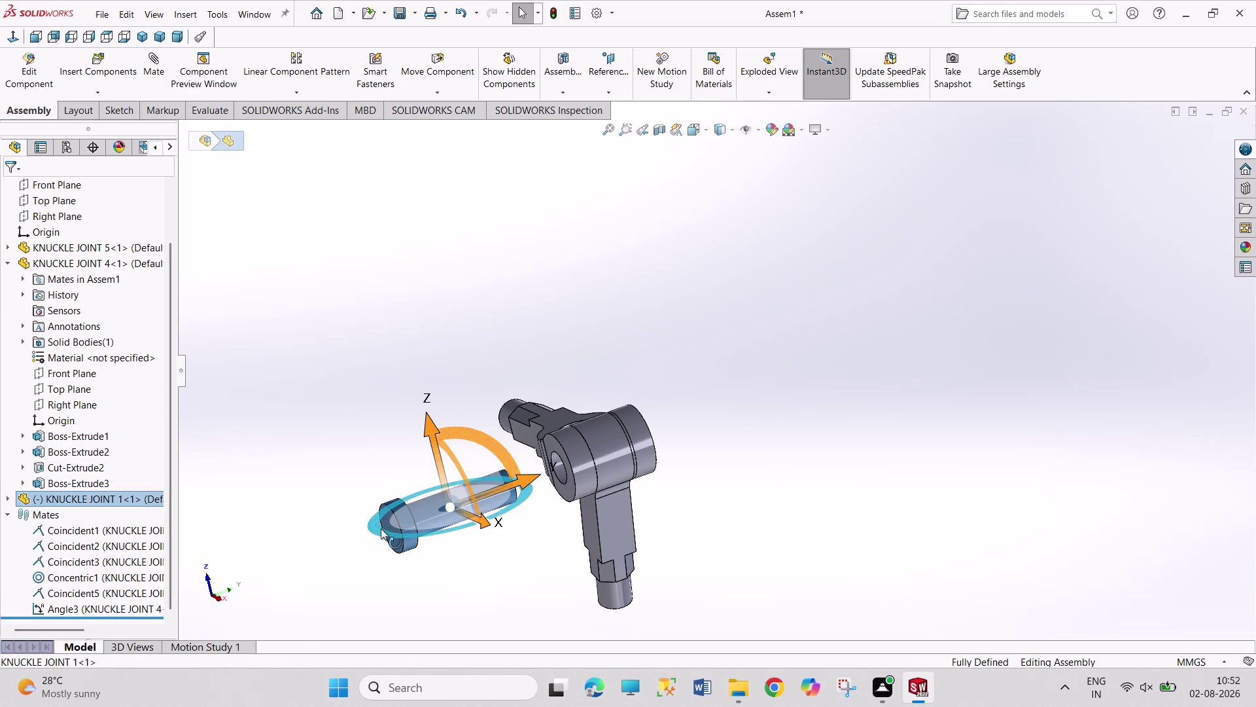
drag(383, 528, 661, 367)
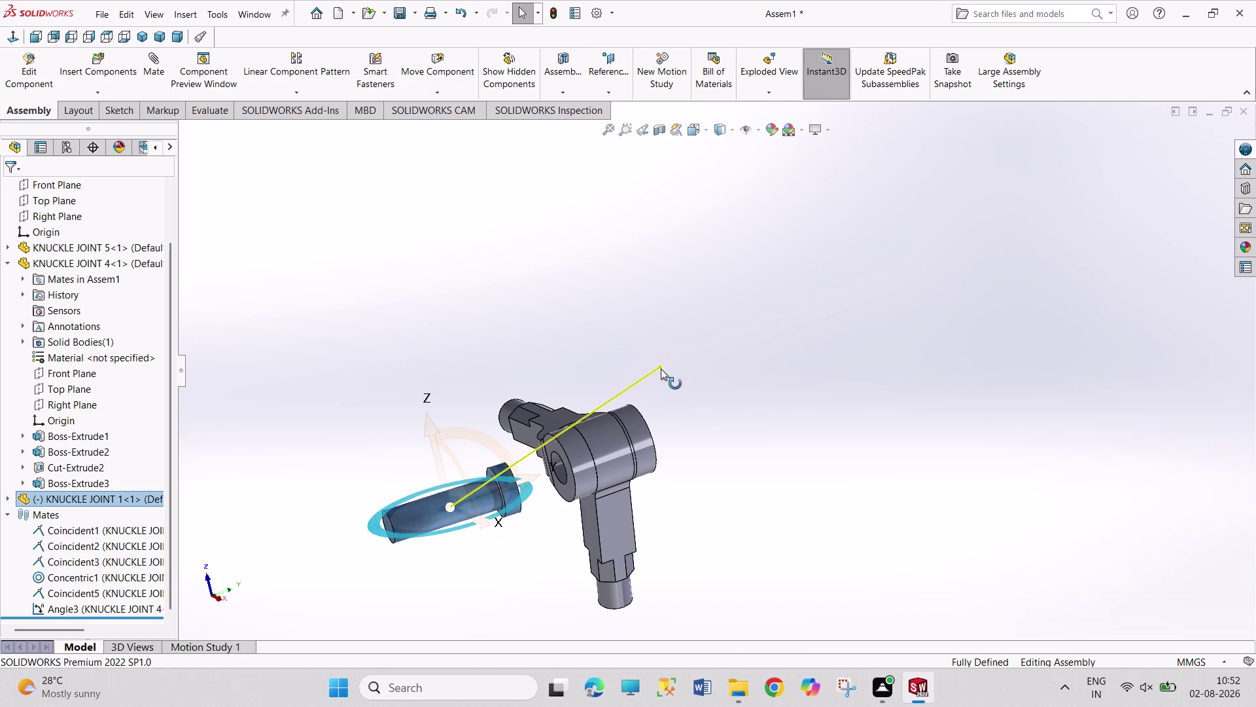
drag(661, 367, 660, 370)
drag(484, 497, 833, 422)
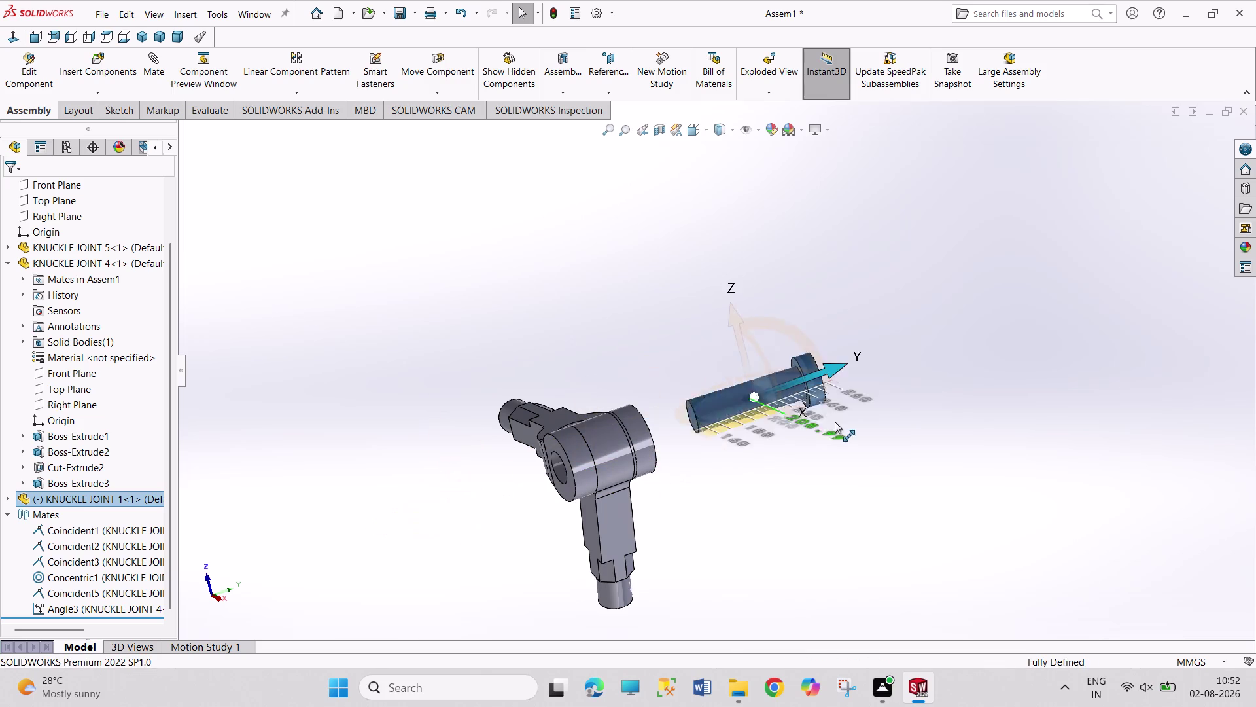
drag(833, 421, 835, 421)
click(761, 512)
middle_drag(756, 510, 723, 522)
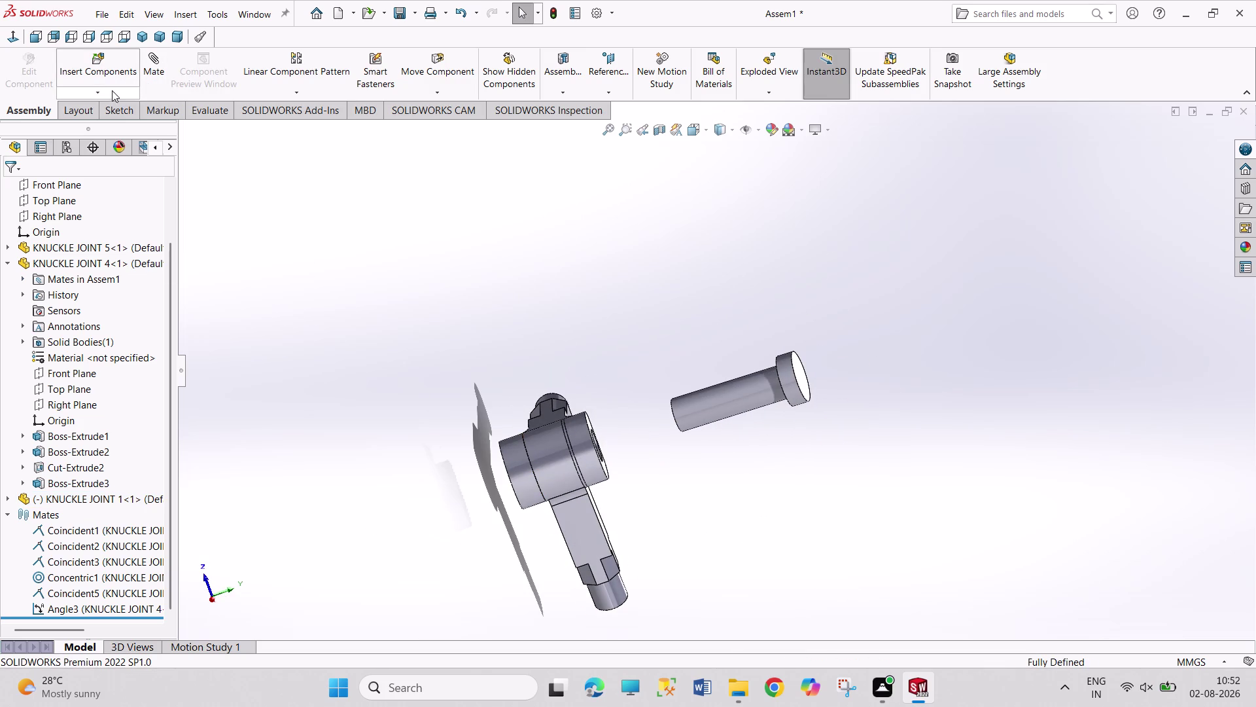
click(160, 78)
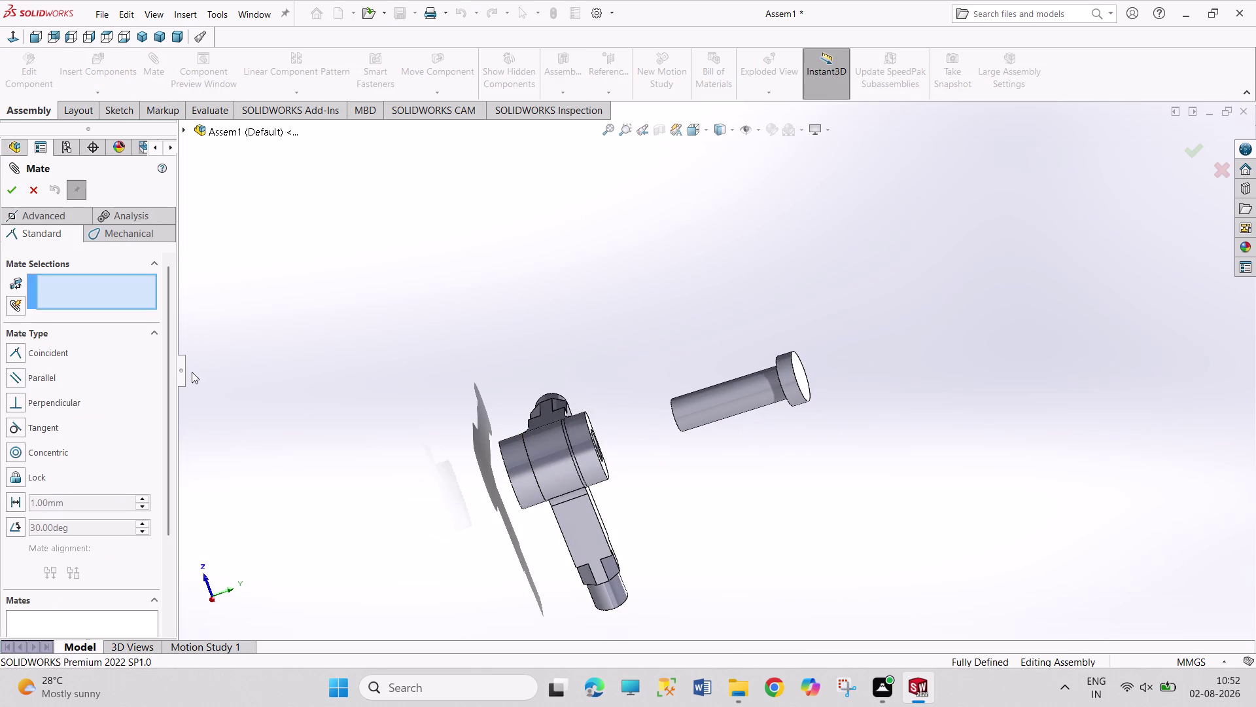
Select the pin head's circular edge and the knuckle hole rim, and accept Concentric3.
middle_drag(700, 410, 755, 408)
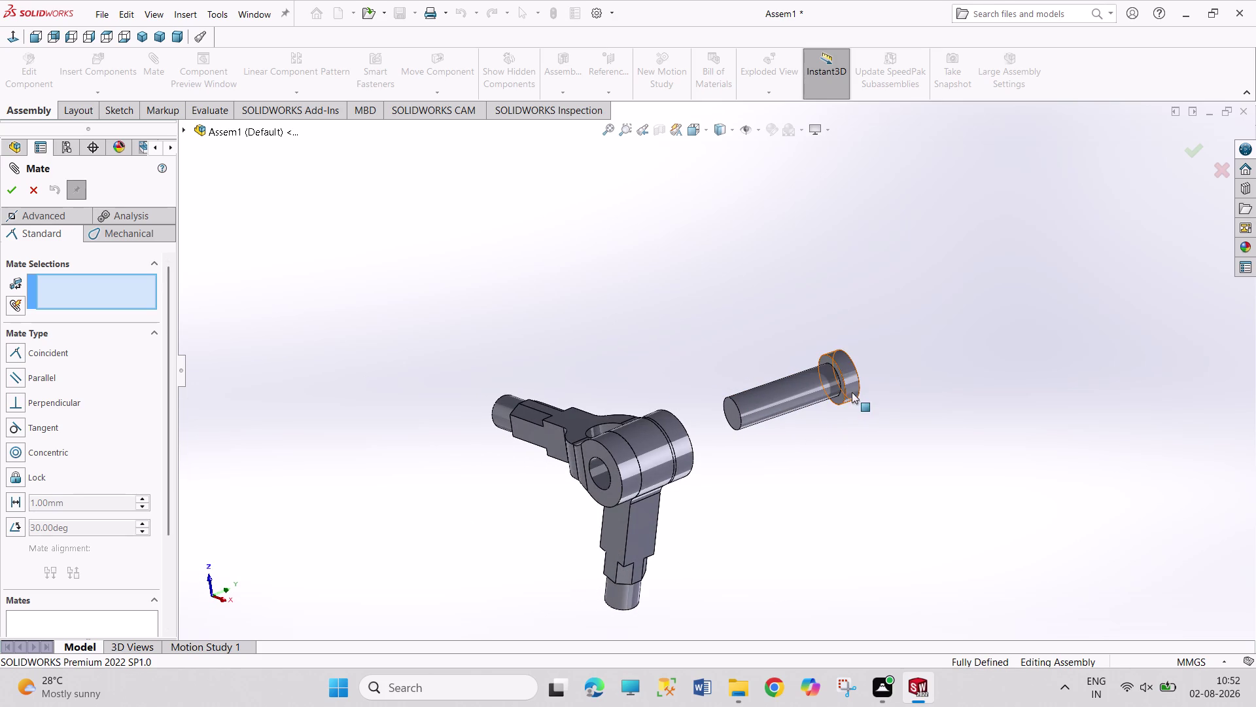
click(846, 395)
middle_drag(850, 460, 822, 470)
middle_drag(803, 479, 754, 498)
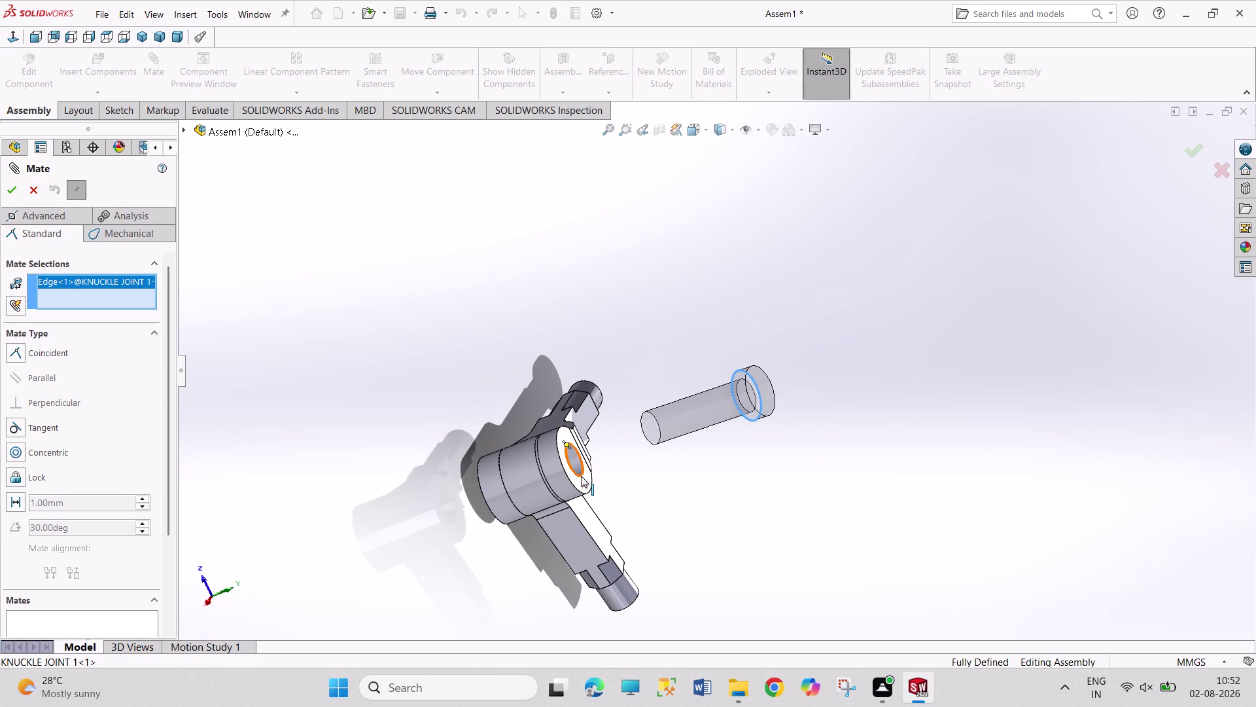
click(581, 476)
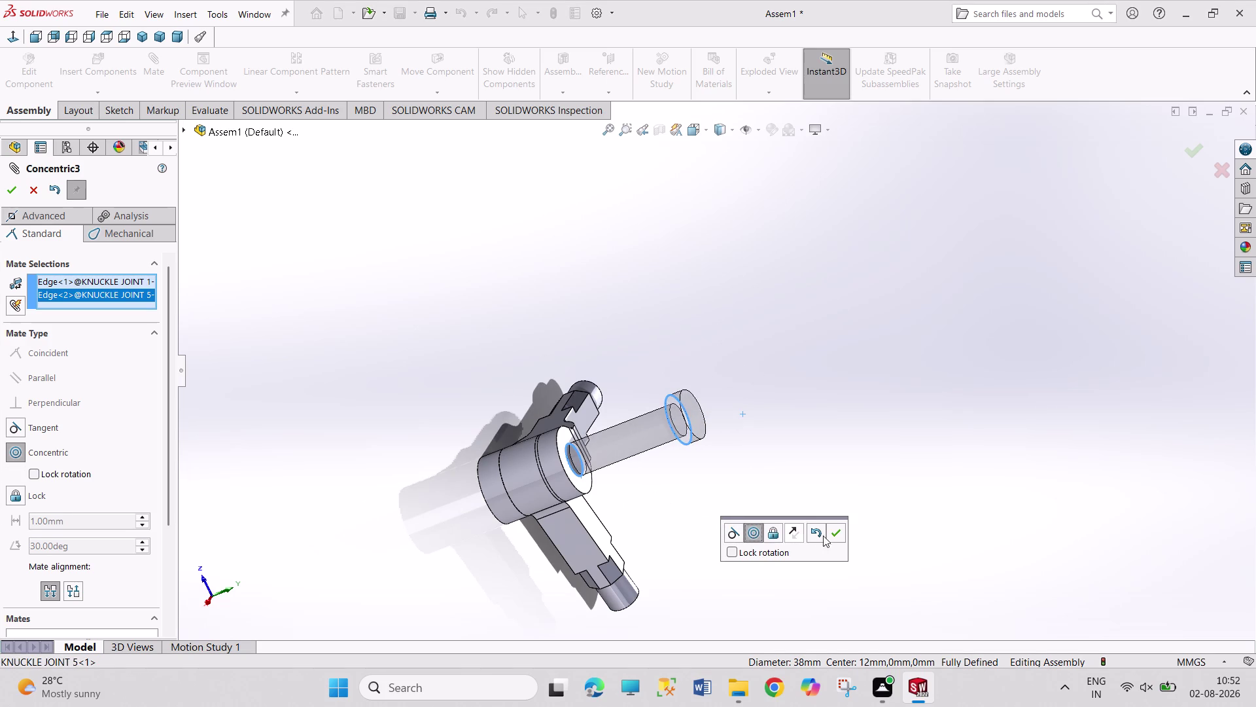
click(833, 538)
middle_drag(711, 522, 796, 512)
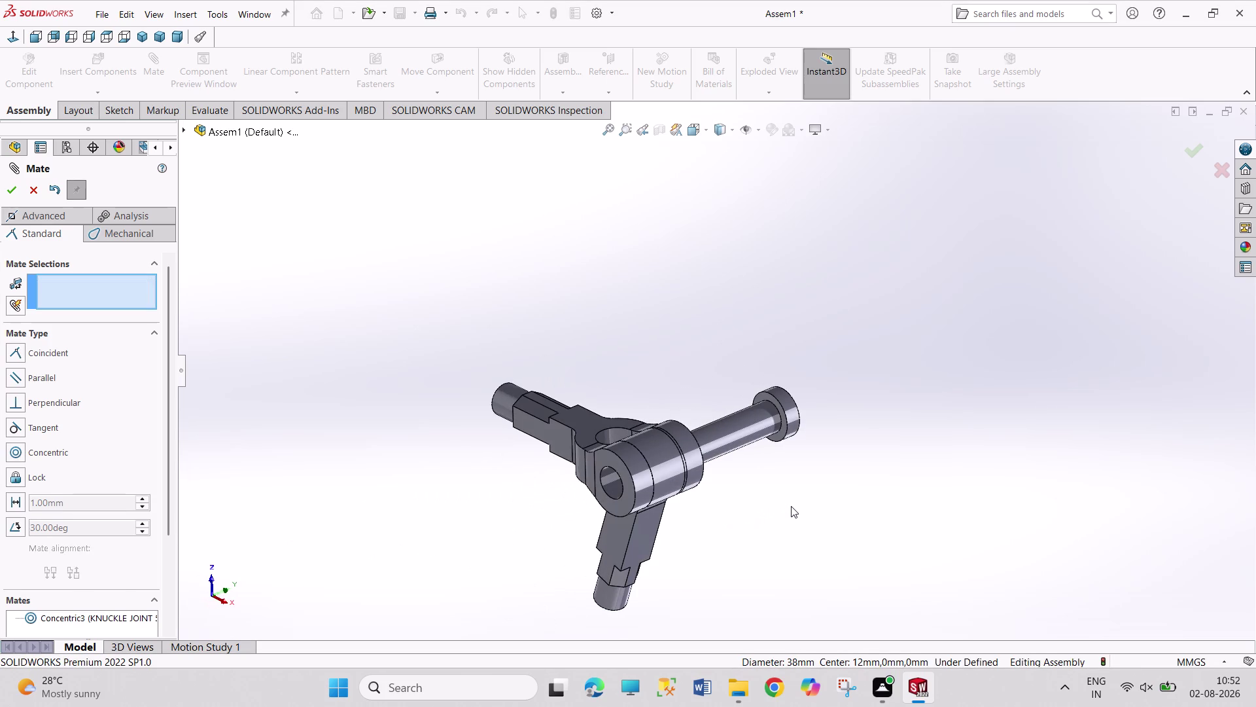
click(6, 189)
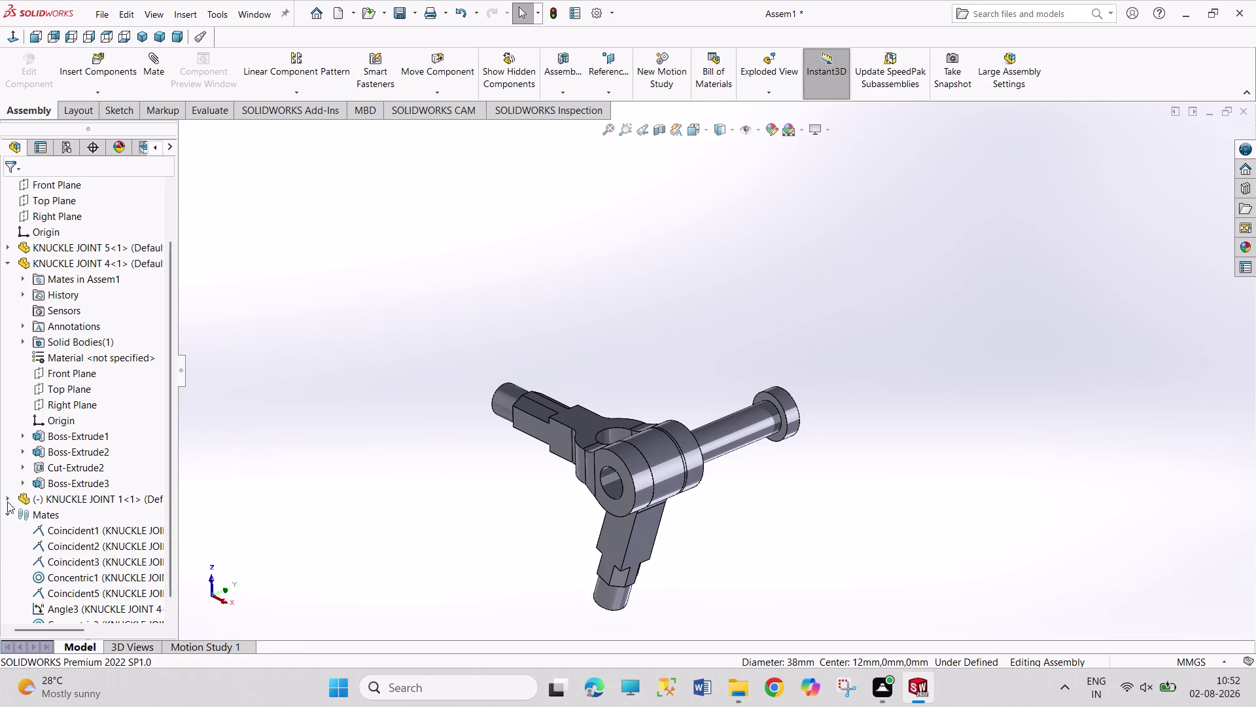
Add a 90 degree Angle mate between the pin's and KNUCKLE JOINT 4's Top Planes.
click(7, 500)
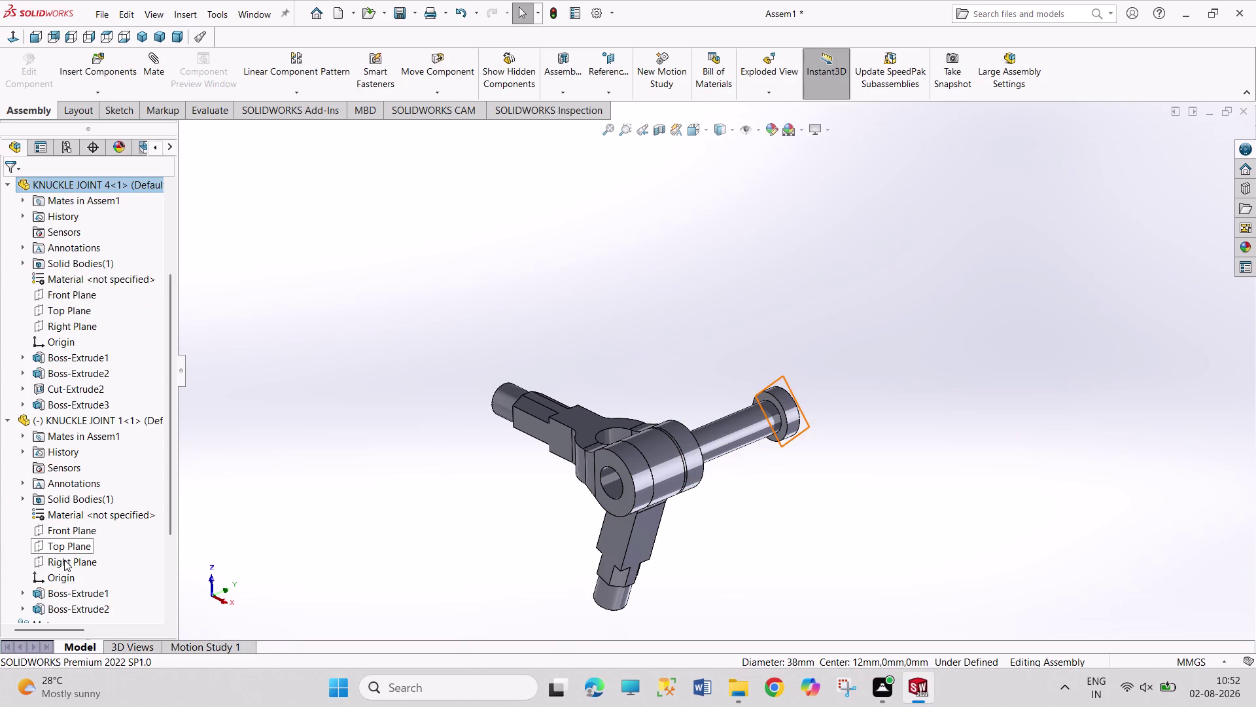
click(68, 548)
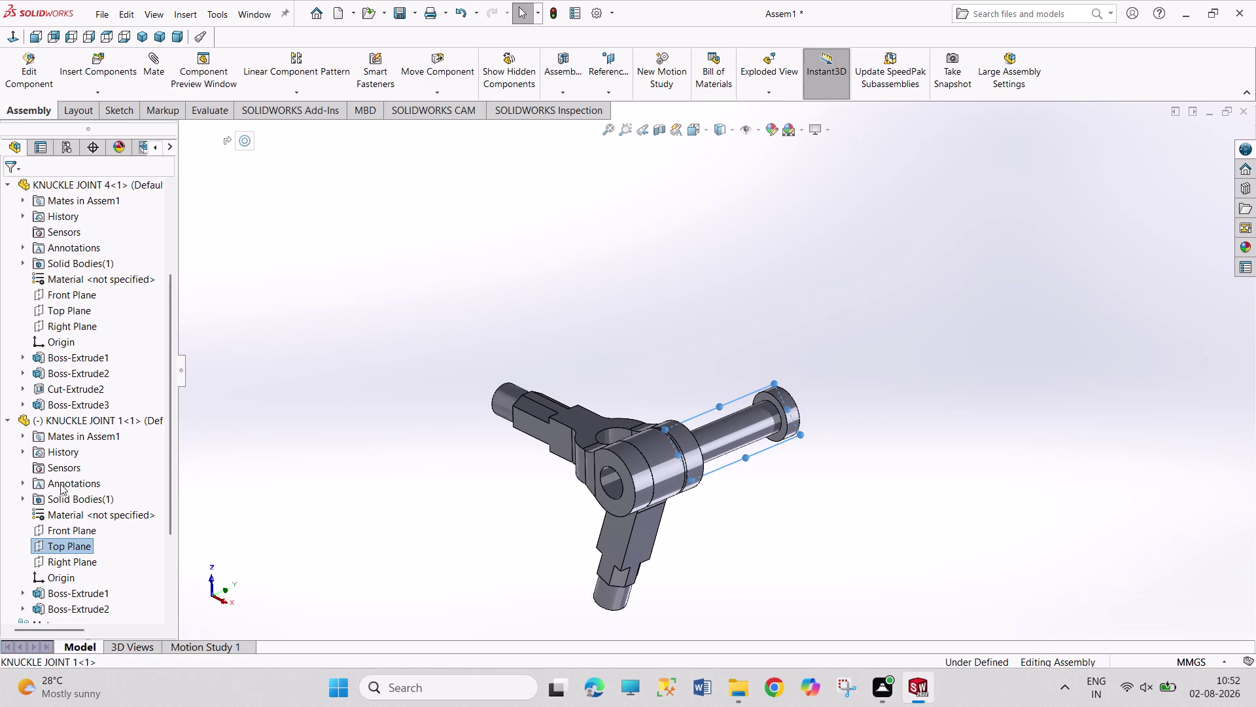
click(73, 310)
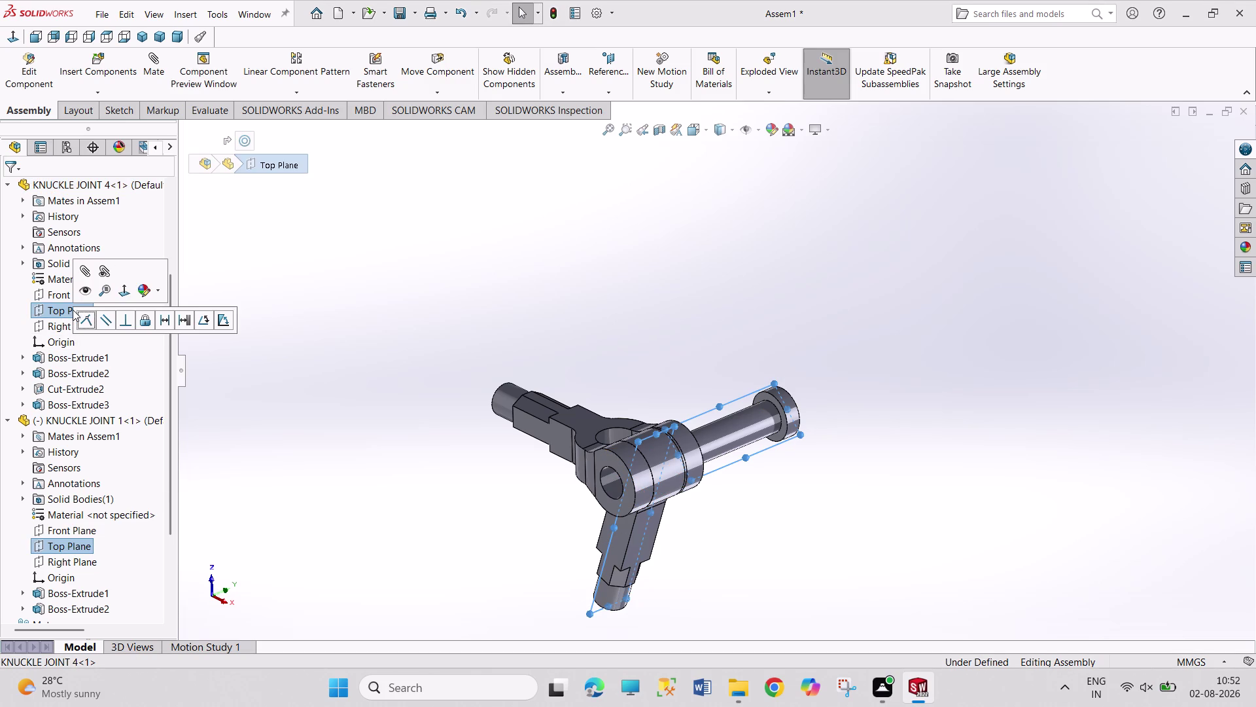
click(208, 322)
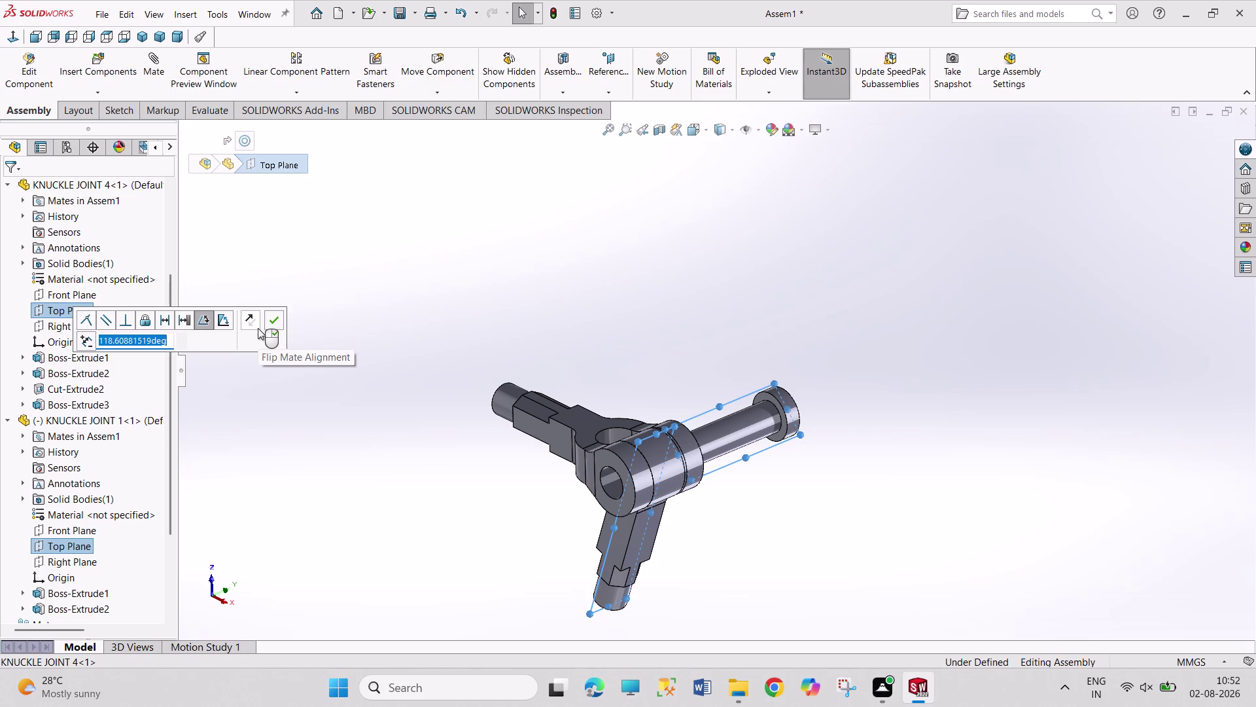
text(90)
key(Return)
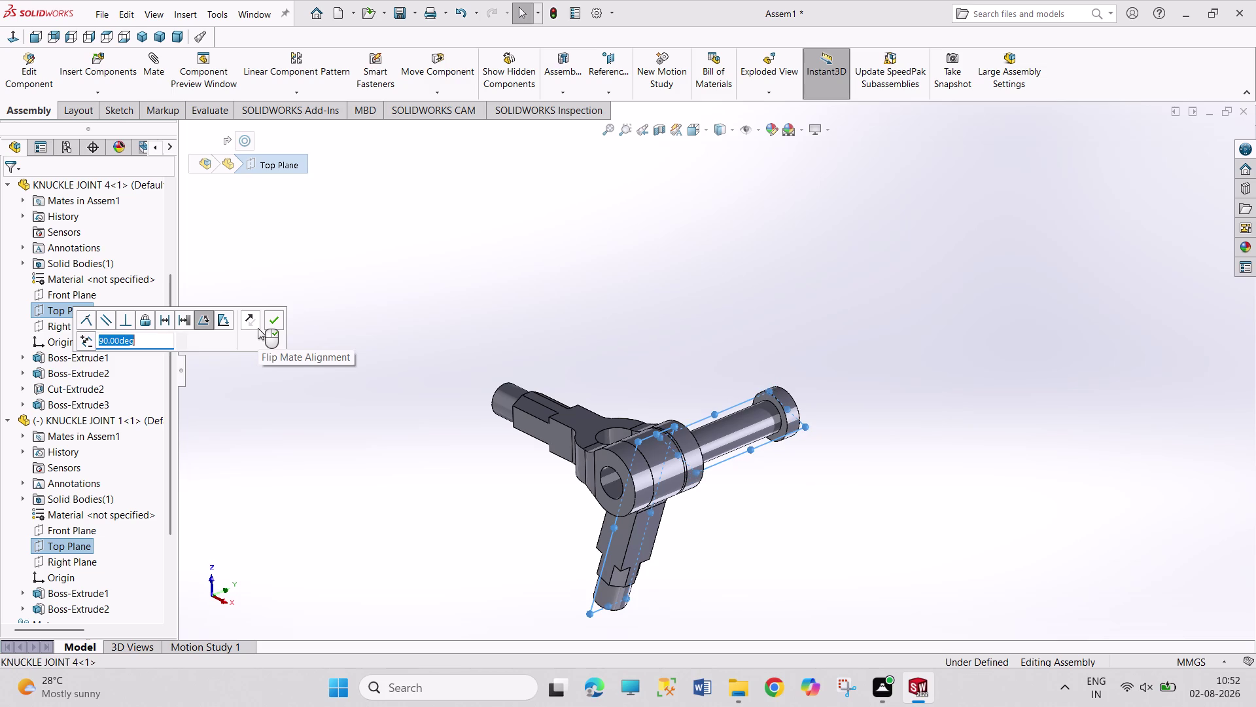
click(271, 315)
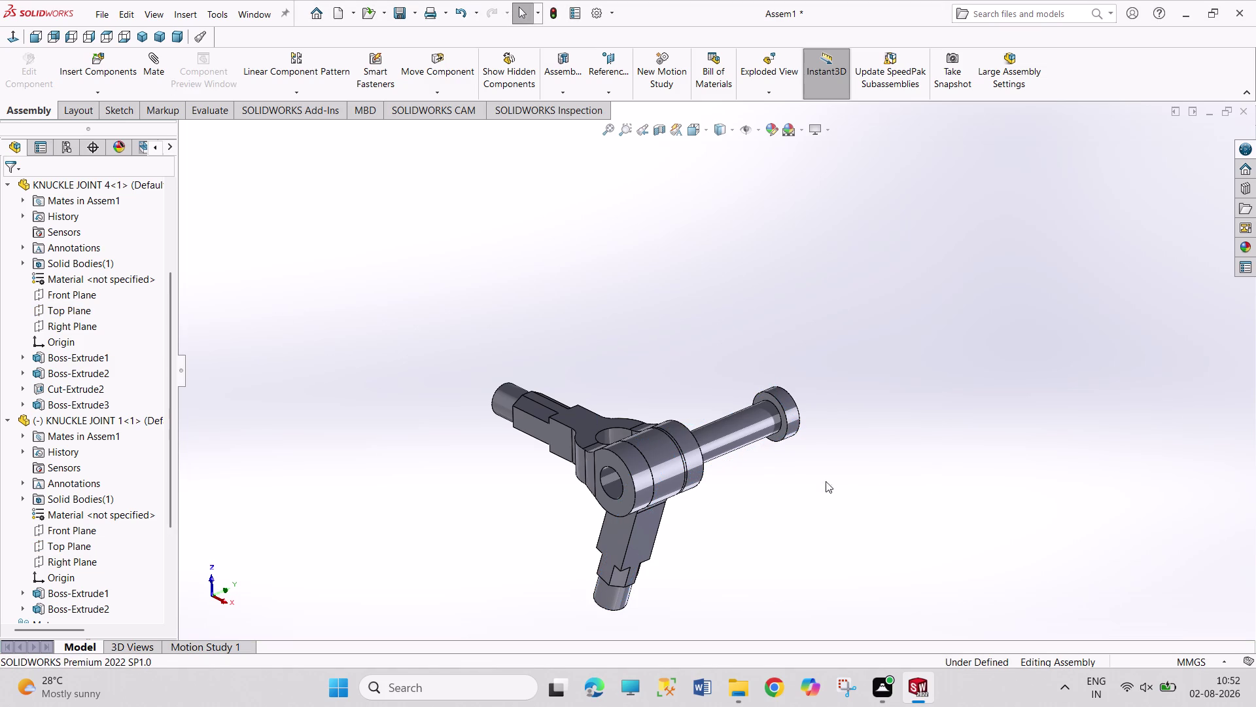
click(781, 433)
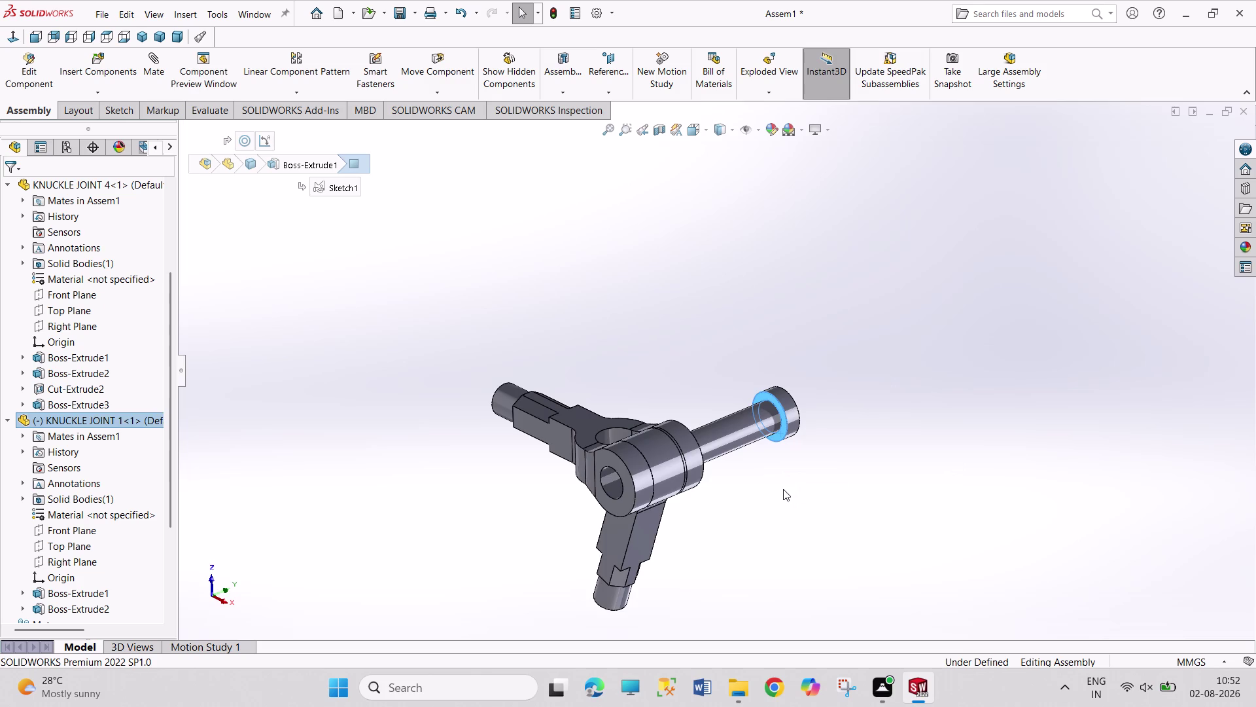
Add a coincident mate on the face around the hole.
middle_drag(783, 489, 673, 529)
click(554, 502)
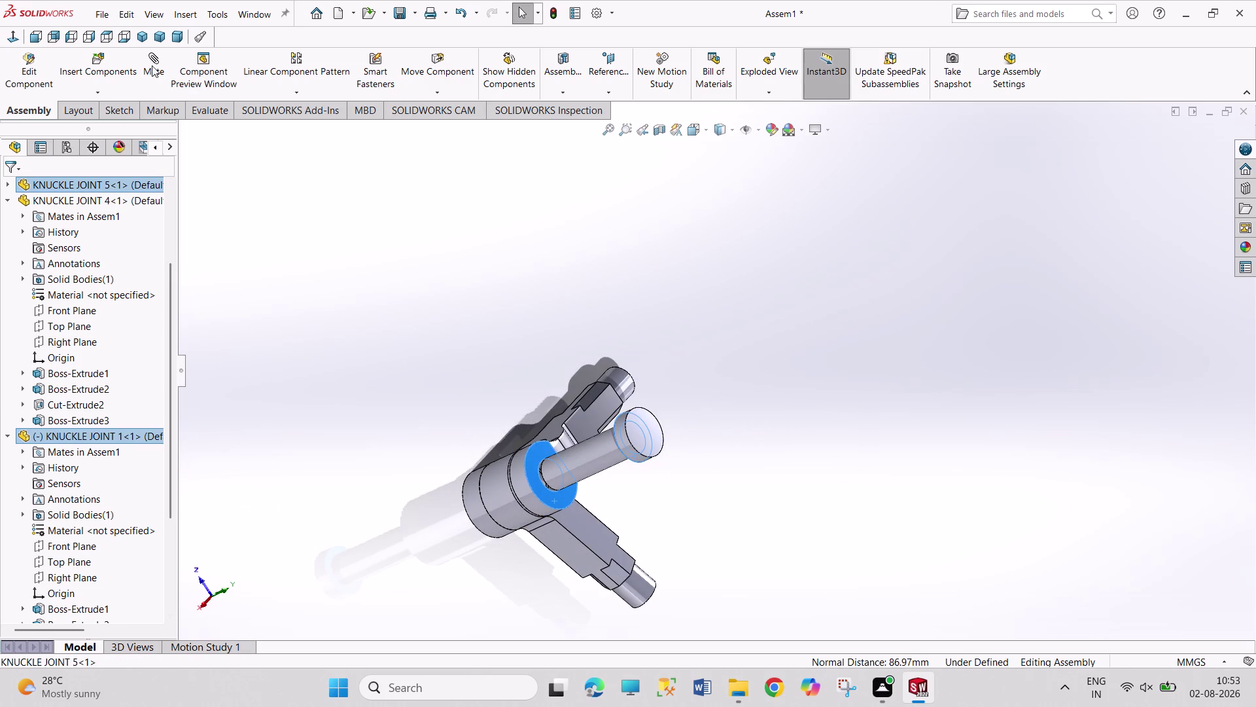
click(154, 57)
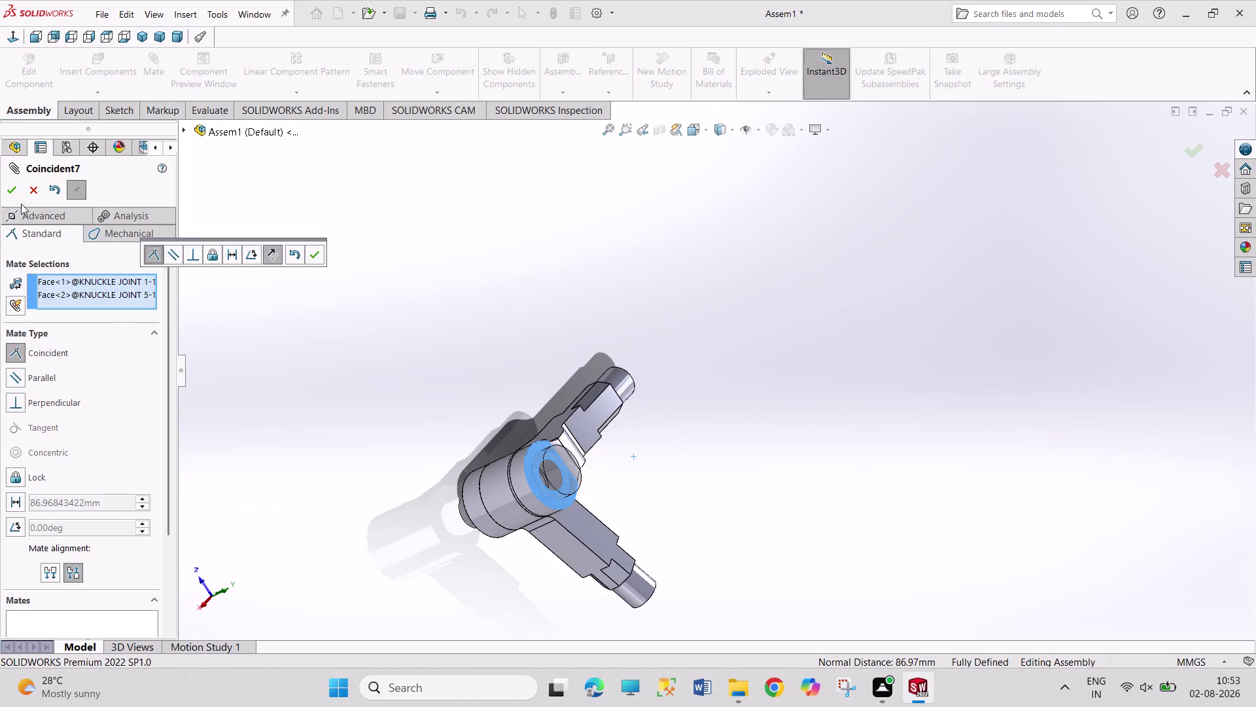
click(14, 193)
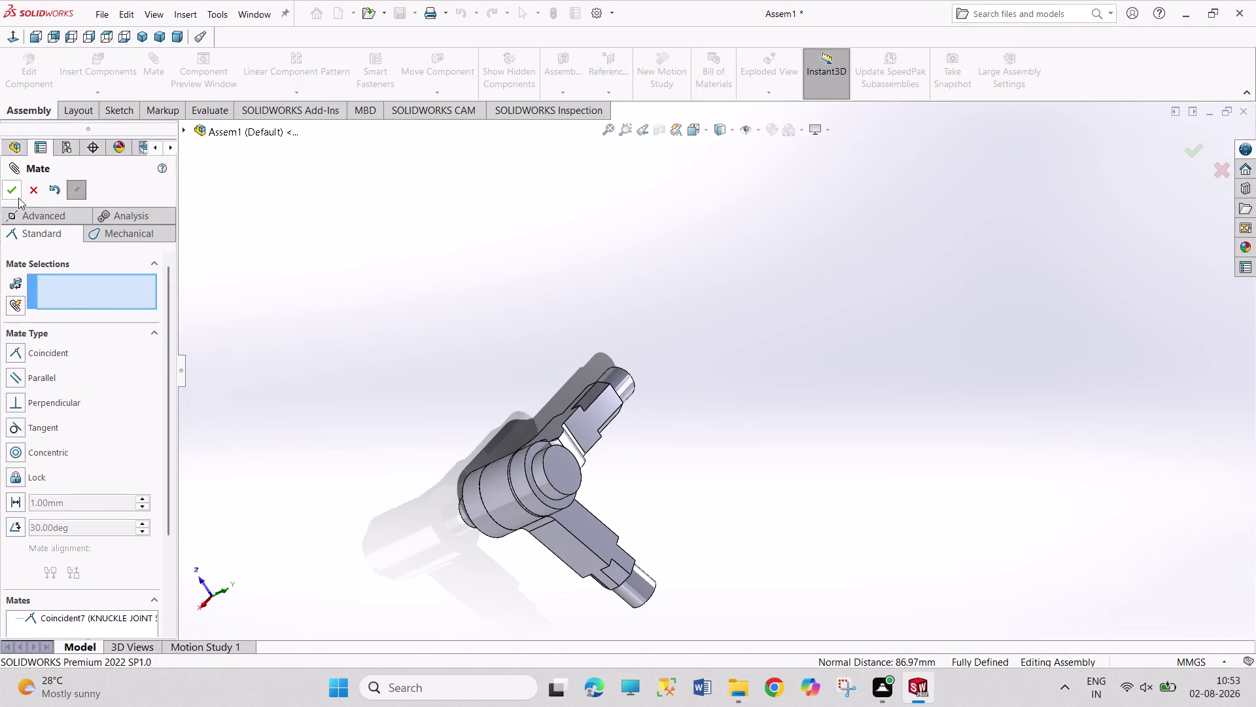
click(13, 192)
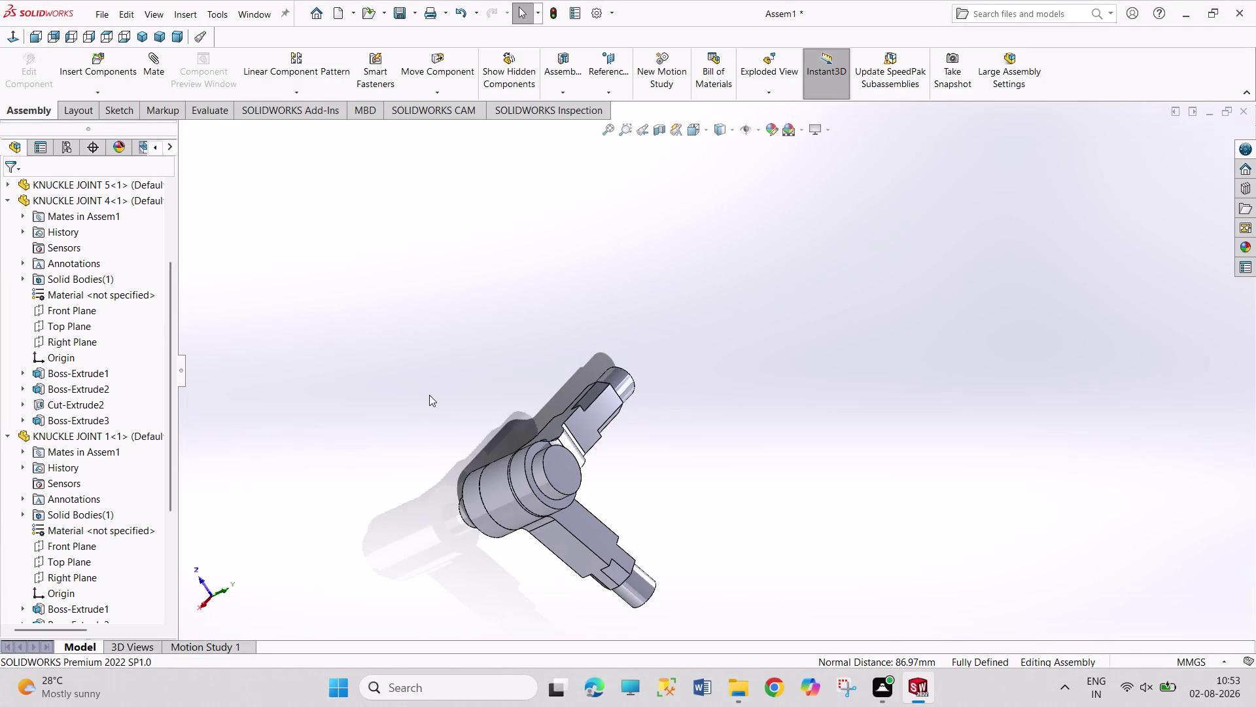
Orbit the assembly to inspect the joint and pin from several sides.
middle_drag(434, 396, 528, 387)
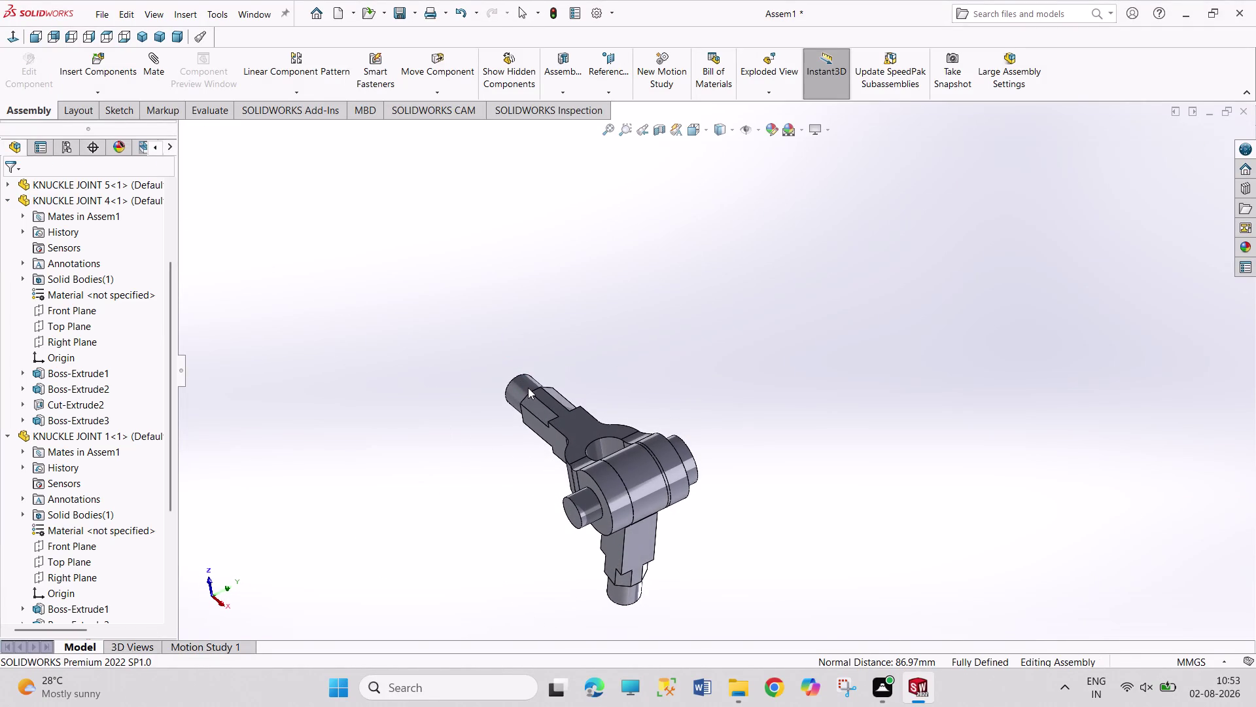
middle_drag(448, 506, 557, 231)
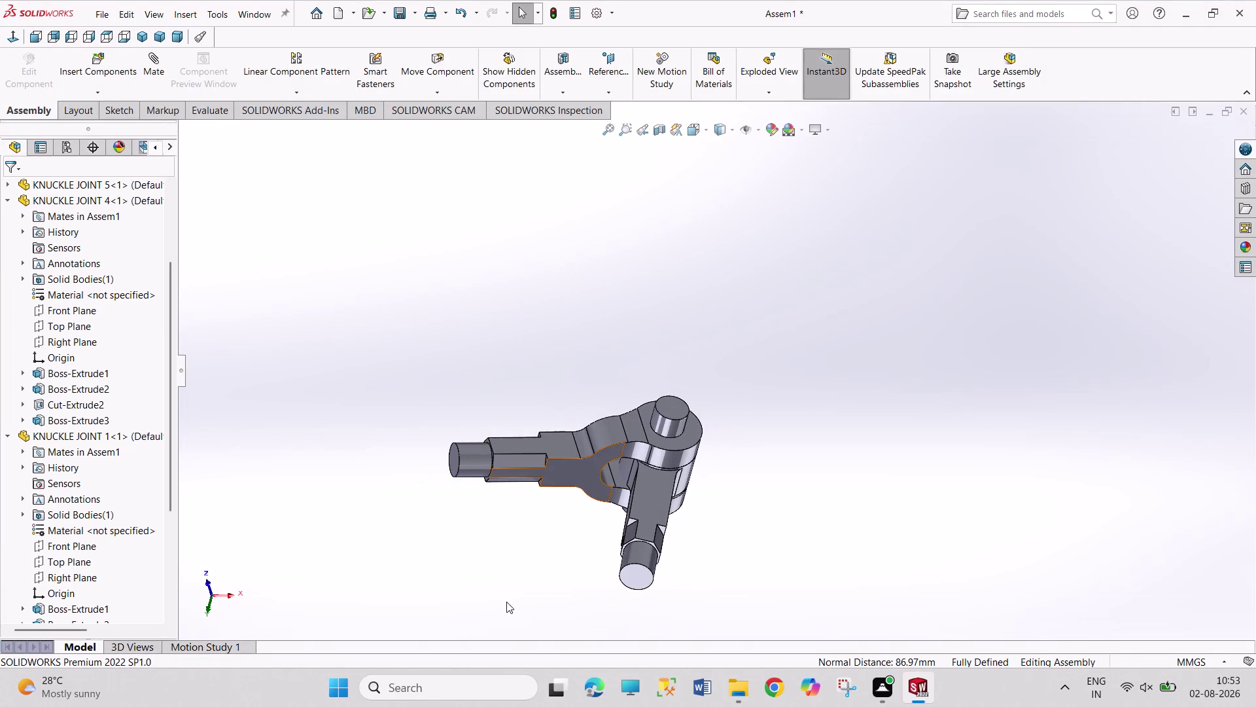
middle_drag(541, 621, 561, 284)
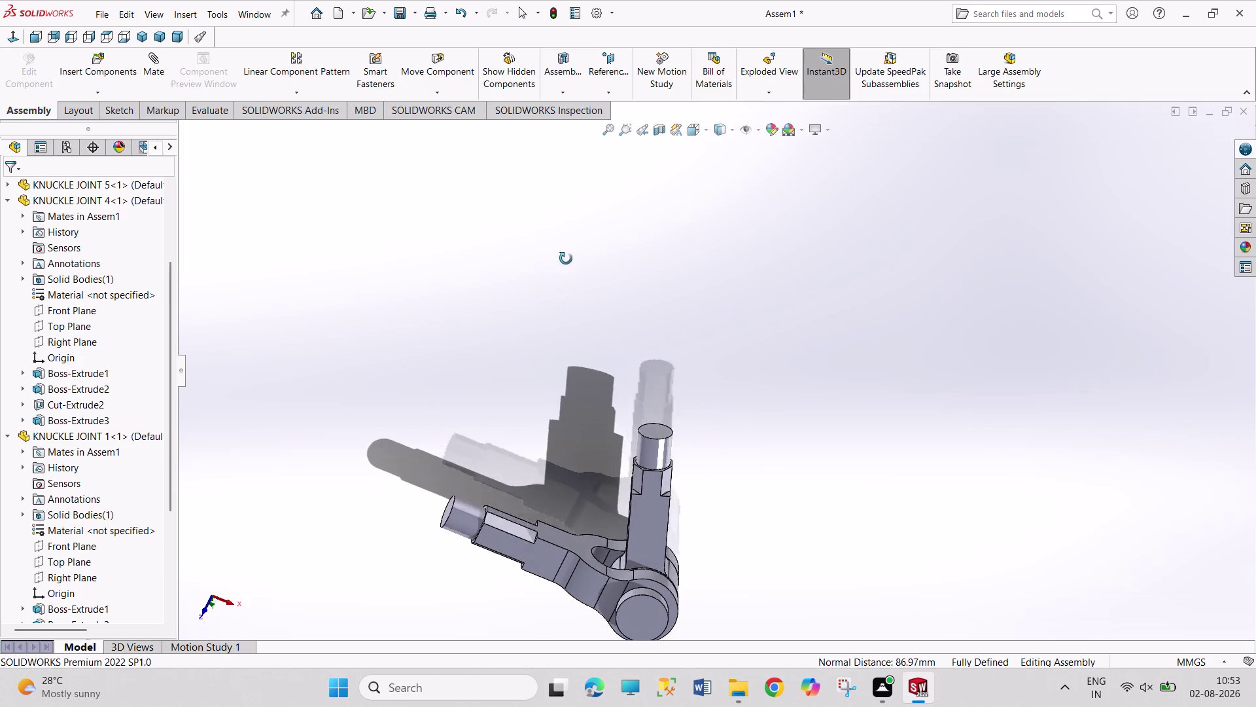
middle_drag(561, 284, 566, 259)
middle_drag(750, 533, 599, 453)
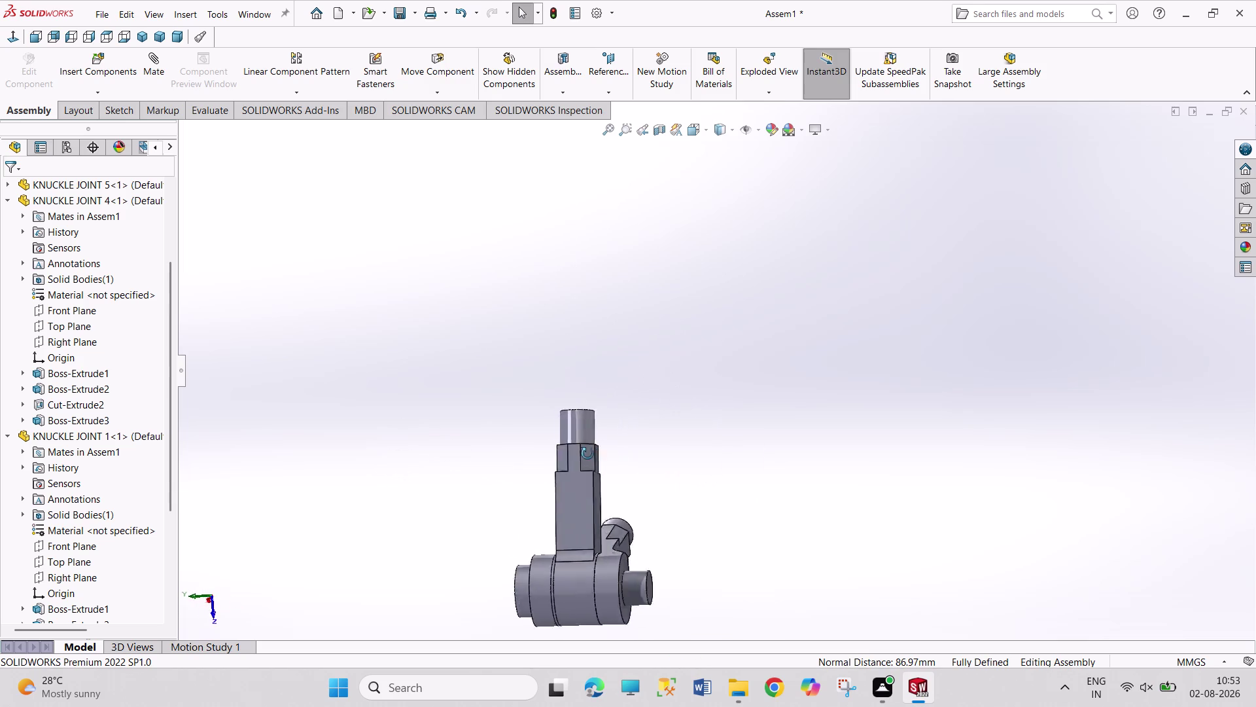
middle_drag(599, 454, 435, 466)
middle_drag(768, 460, 973, 414)
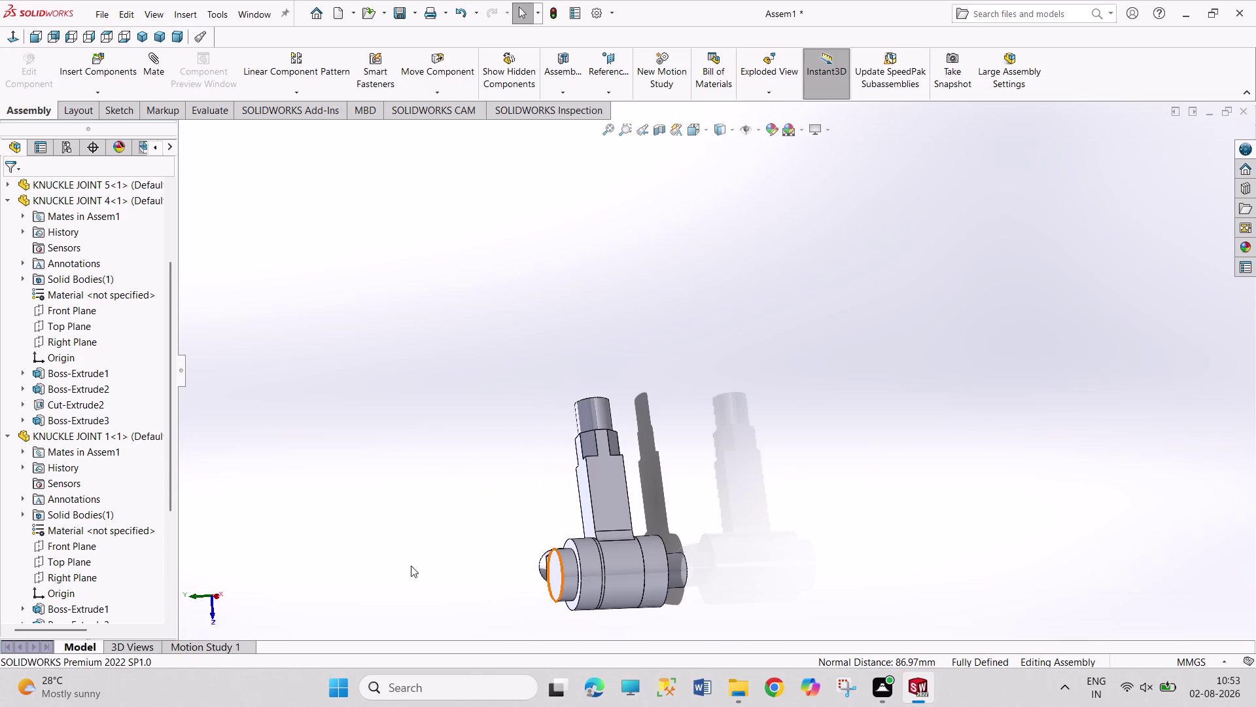
middle_drag(420, 540, 454, 554)
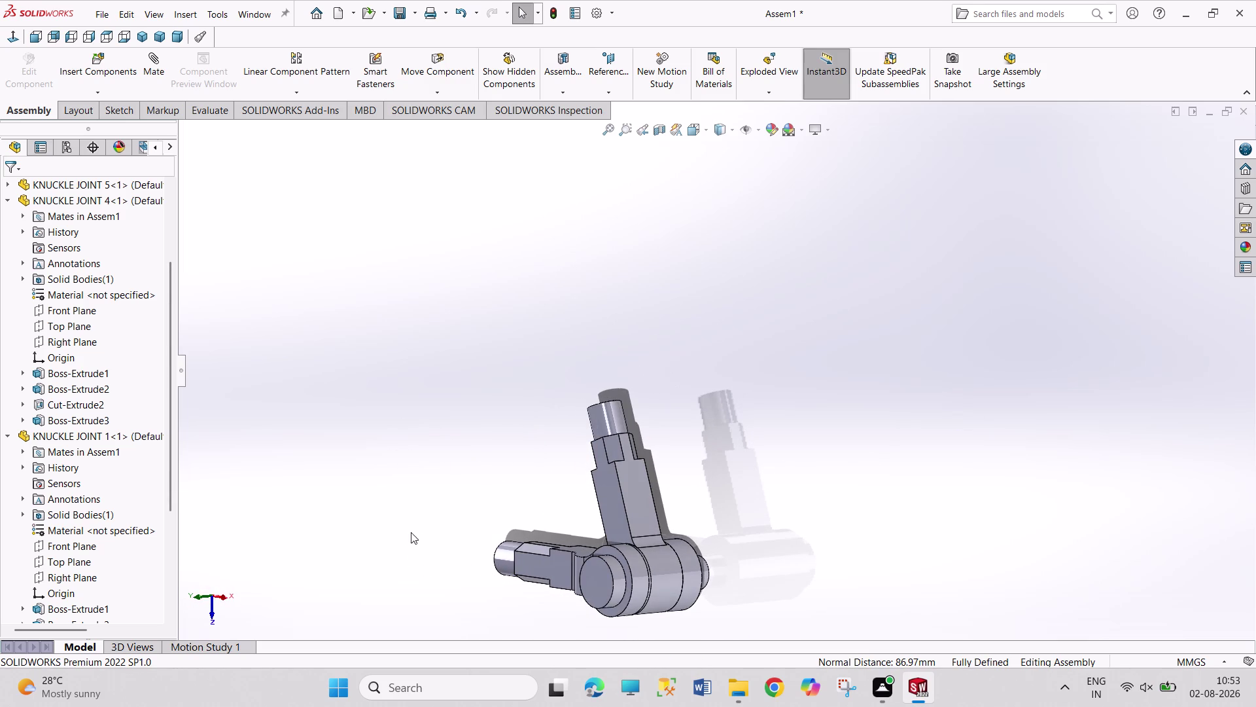
middle_drag(436, 435, 469, 447)
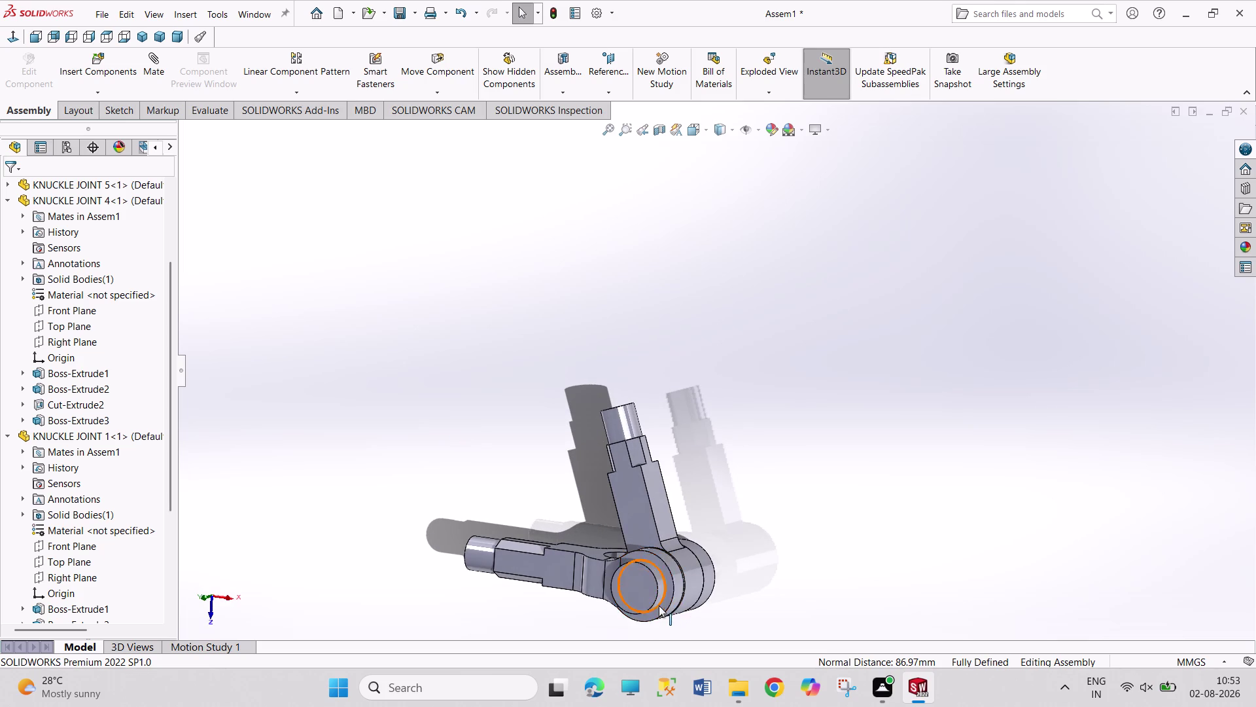
scroll(up, 3)
scroll(down, 3)
scroll(down, 3)
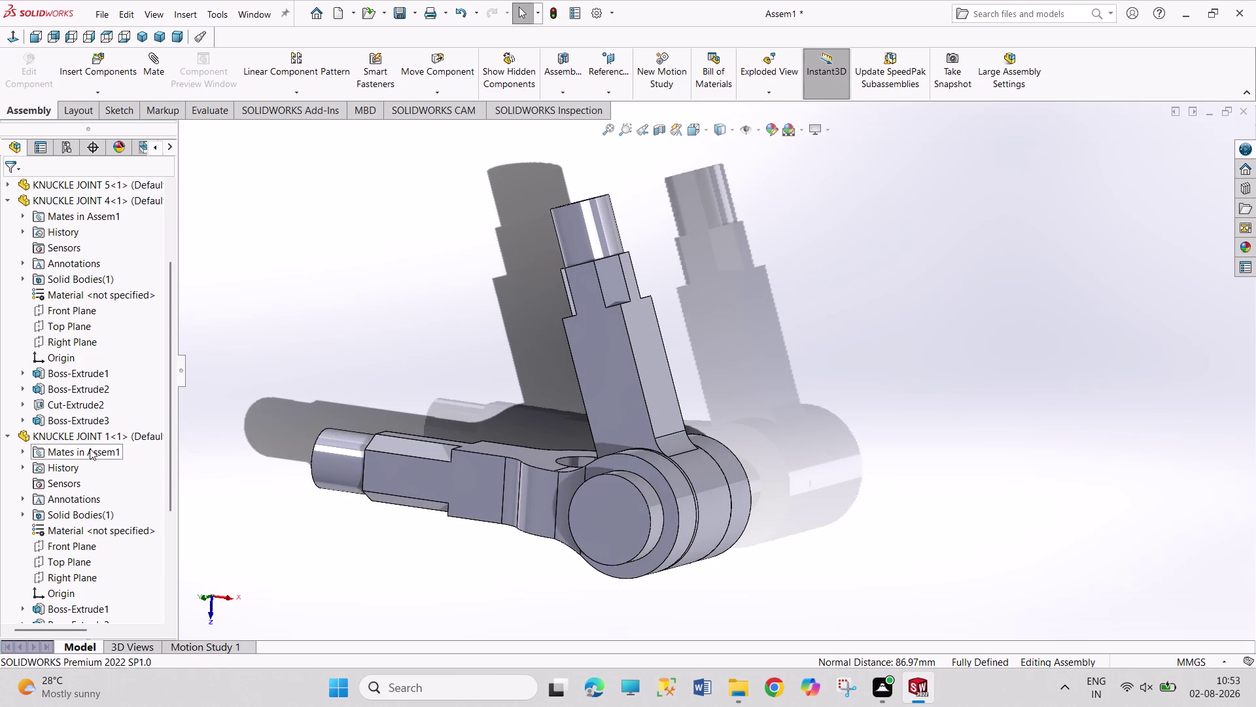
Delete the KNUCKLE JOINT 1 pin along with its mates.
right_click(89, 436)
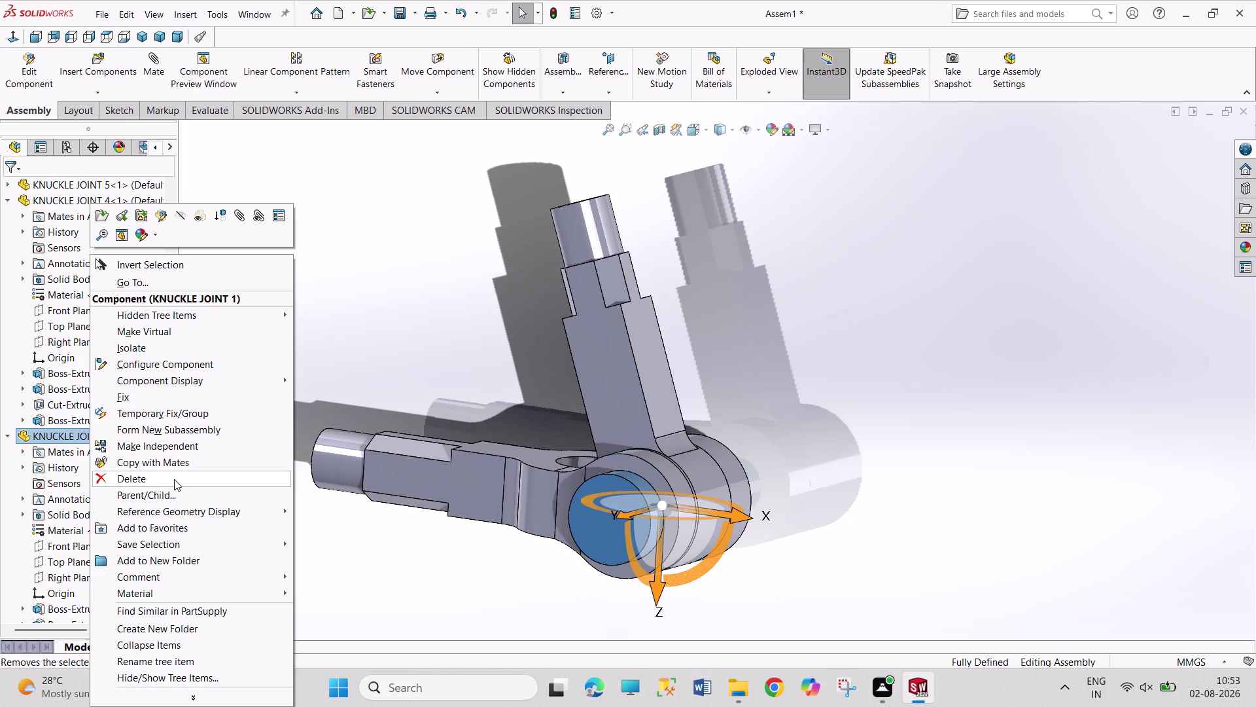
click(174, 479)
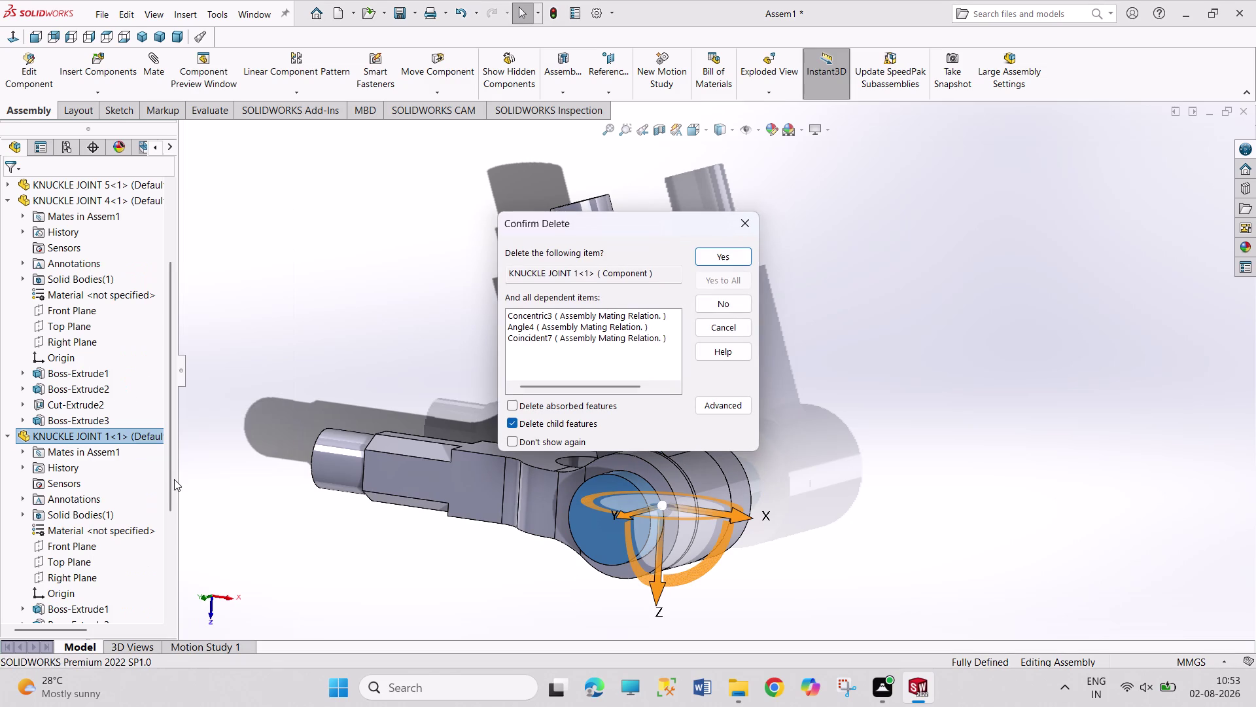
double_click(741, 267)
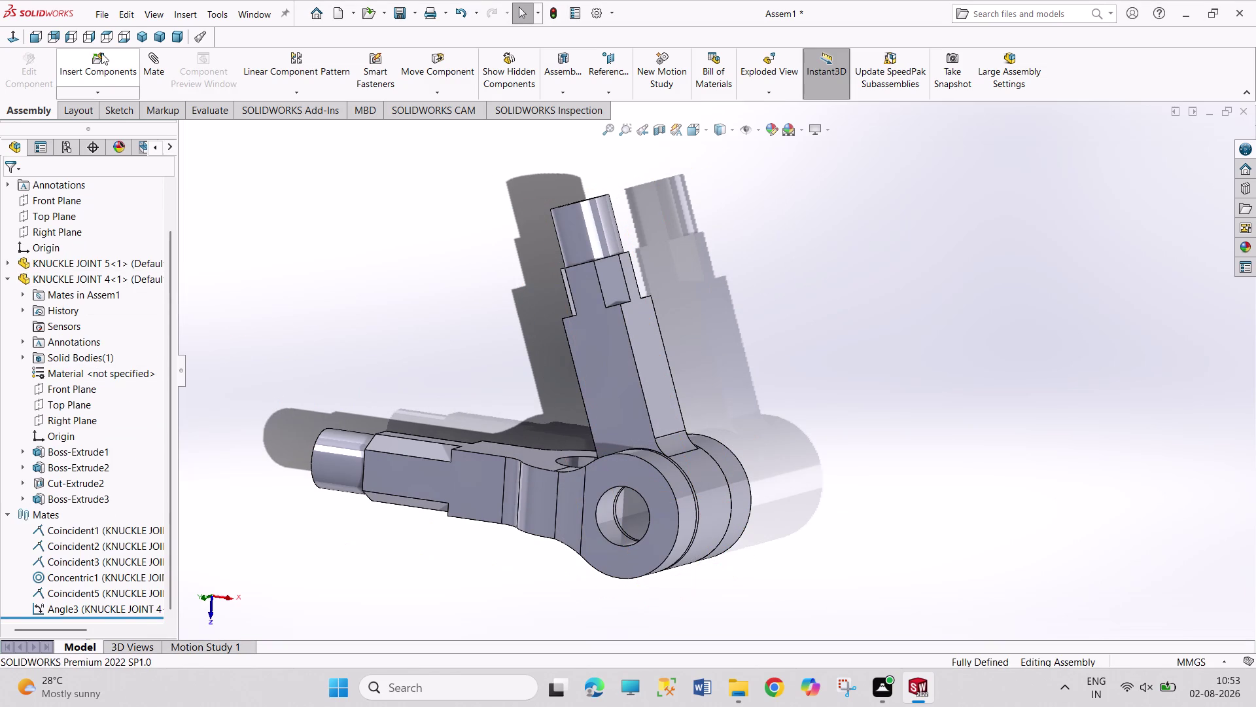
Insert a fresh KNUCKLE JOINT 1 pin and place it near the eye hole.
click(101, 53)
click(107, 399)
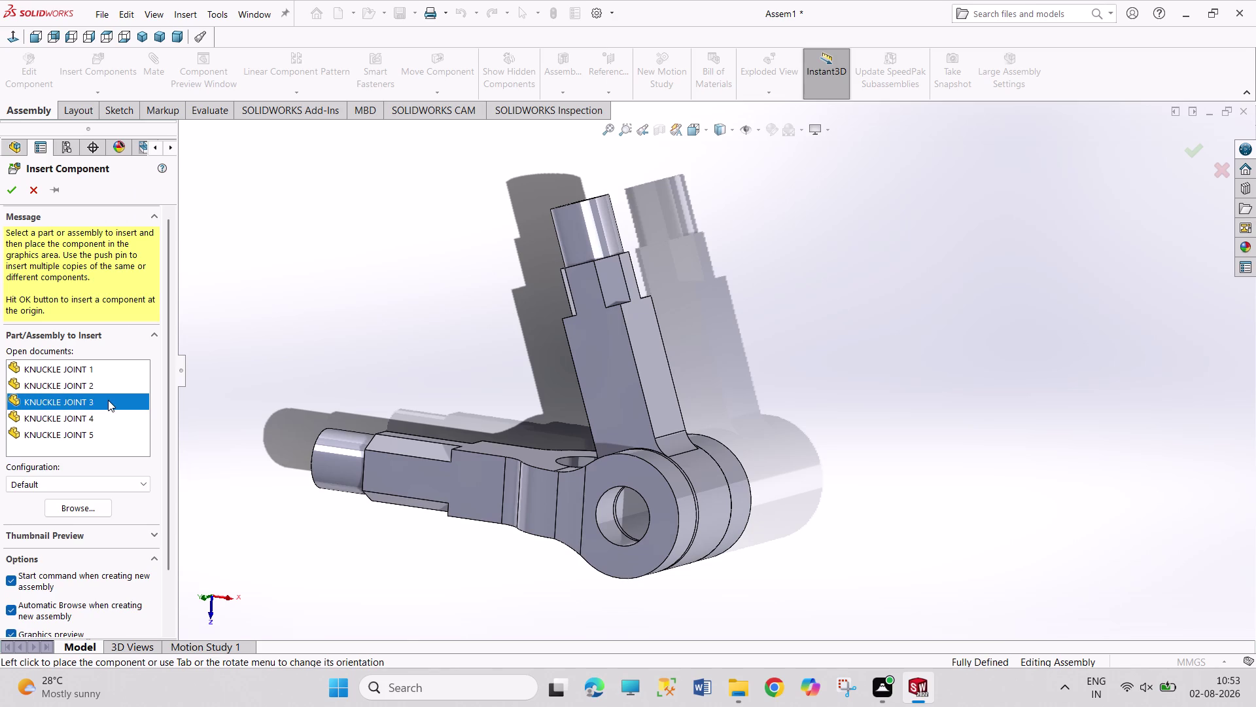
click(108, 369)
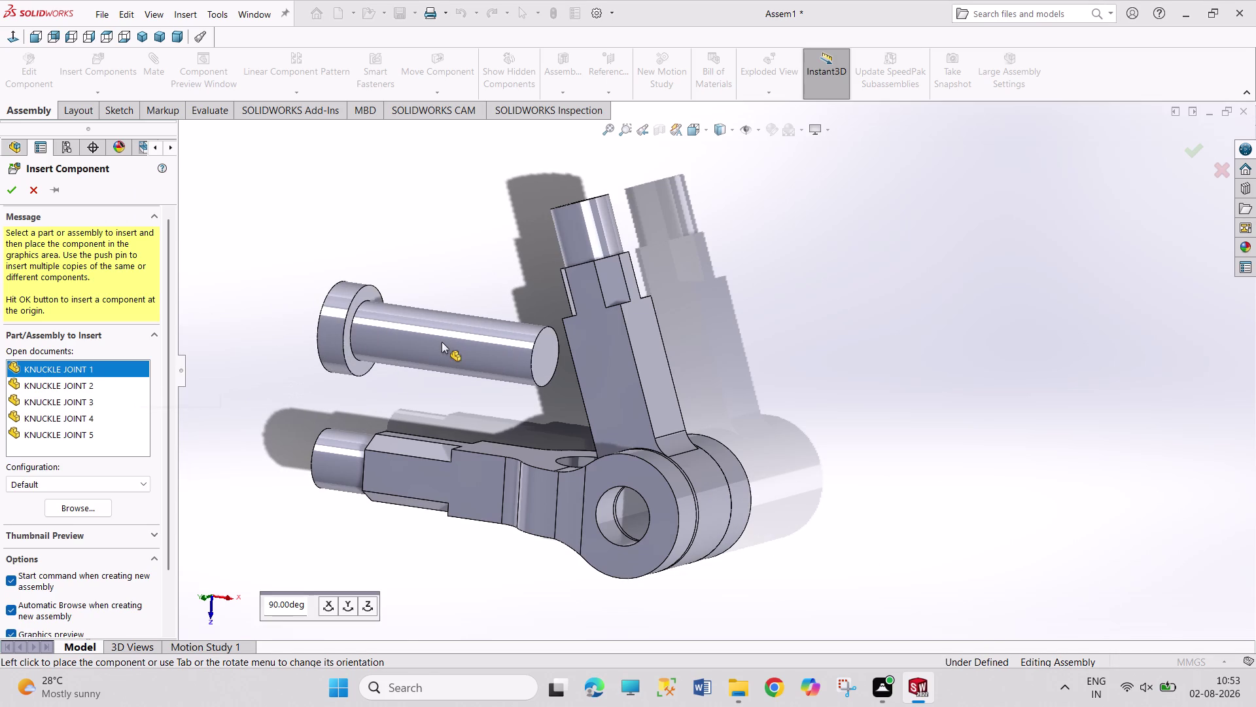
click(441, 342)
middle_drag(951, 435, 869, 449)
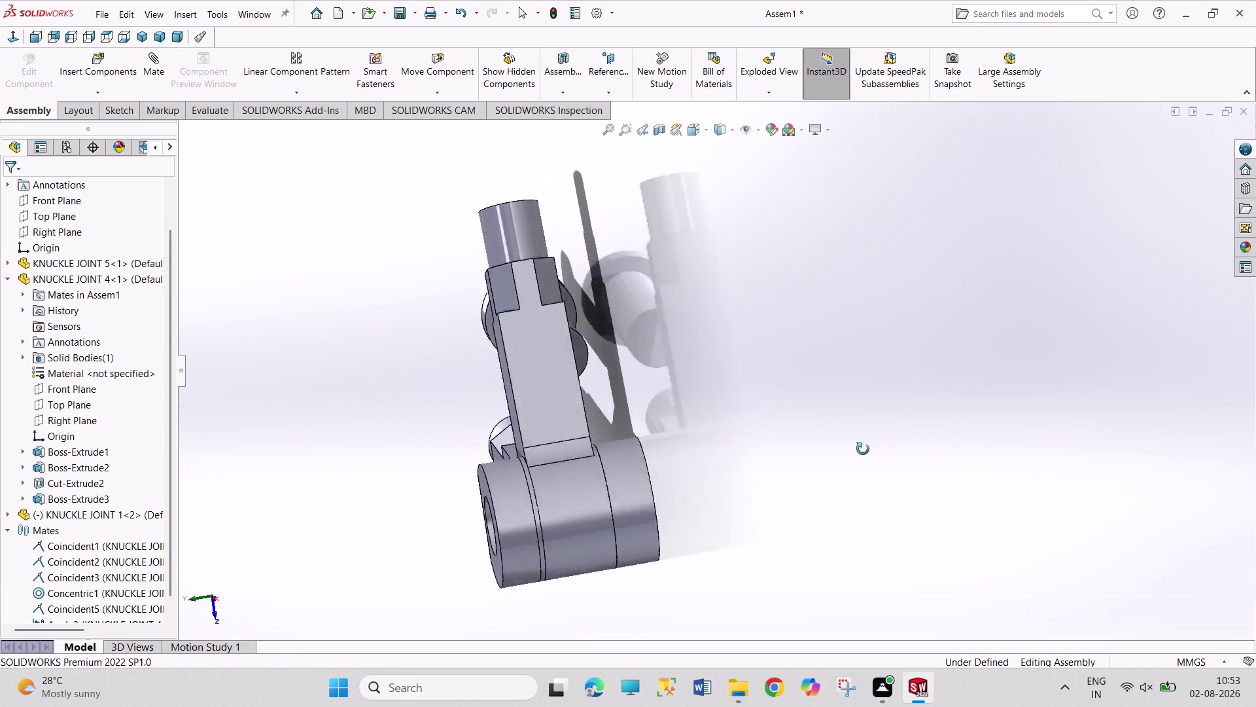
middle_drag(868, 449, 824, 457)
Mate the pin's end edge concentric with the eye's hole edge.
click(578, 373)
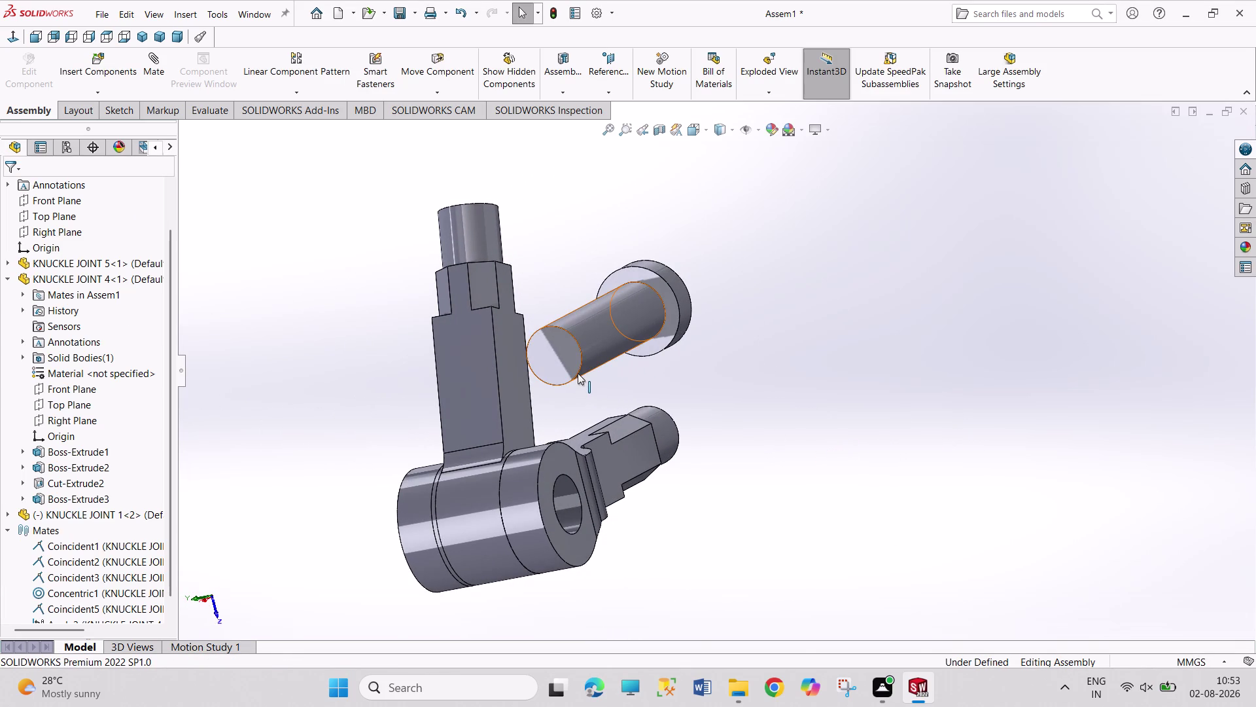
click(576, 533)
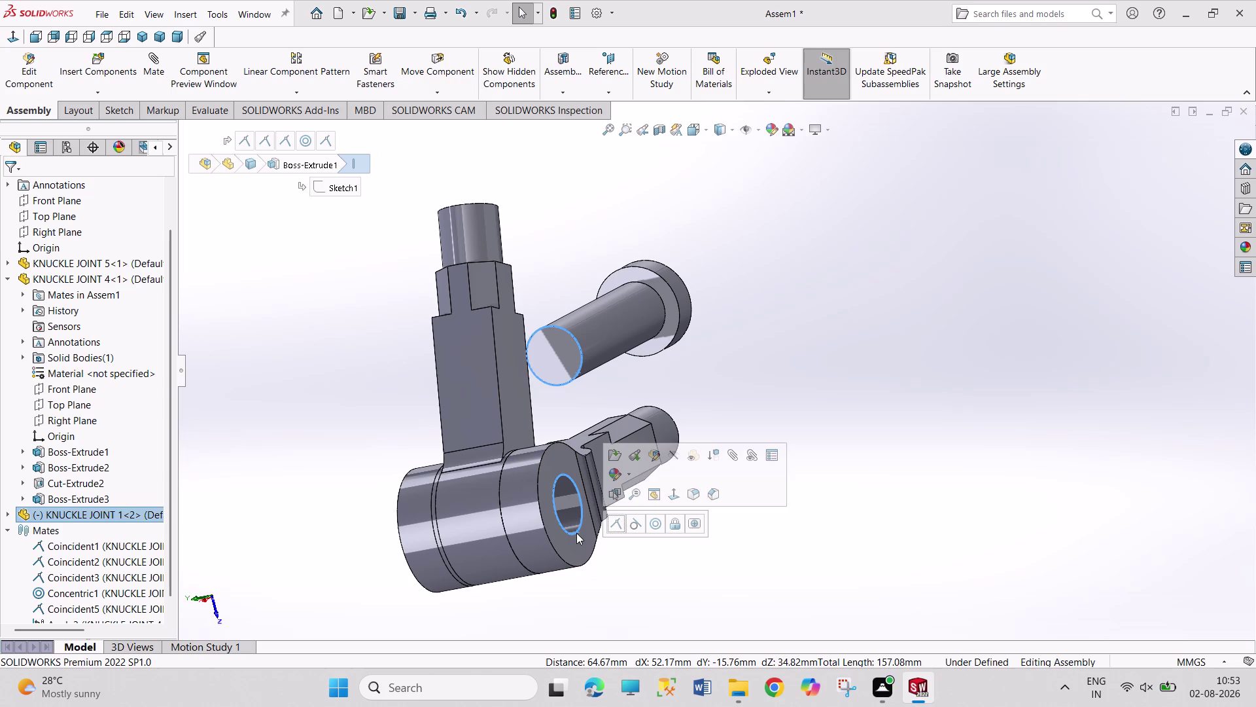
click(654, 526)
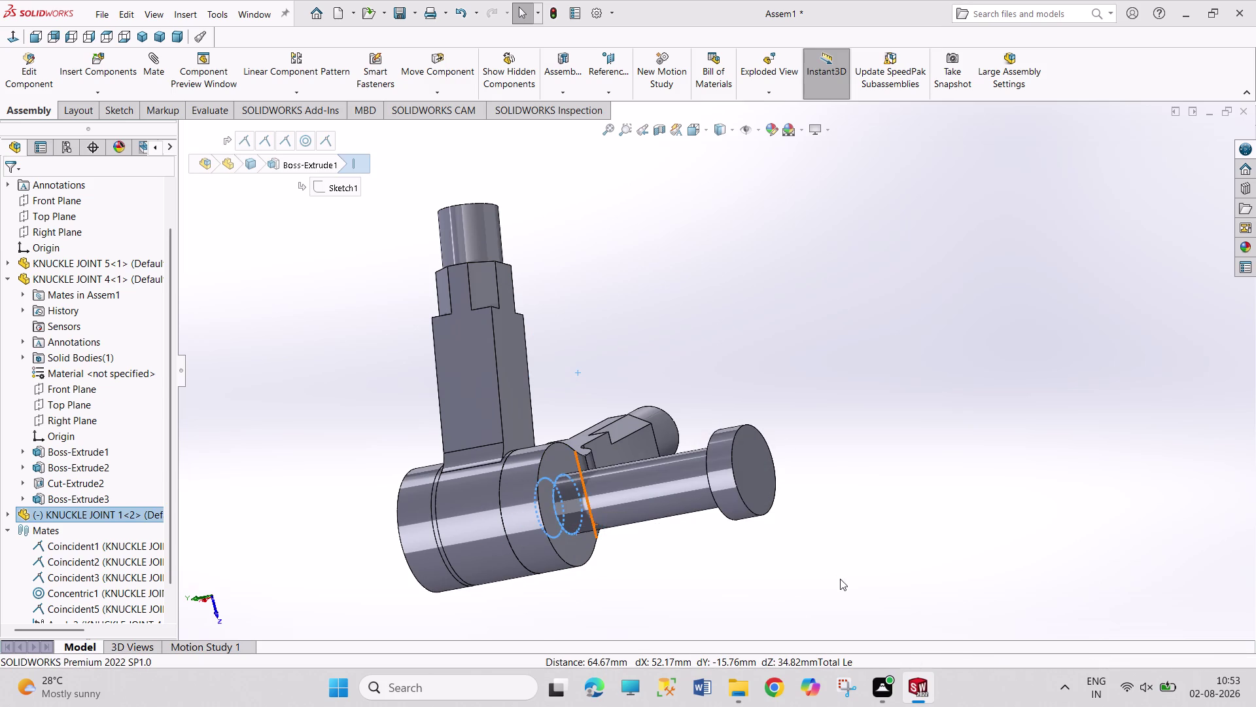
Try an angle mate between the pin and eye right planes, then undo it.
click(5, 511)
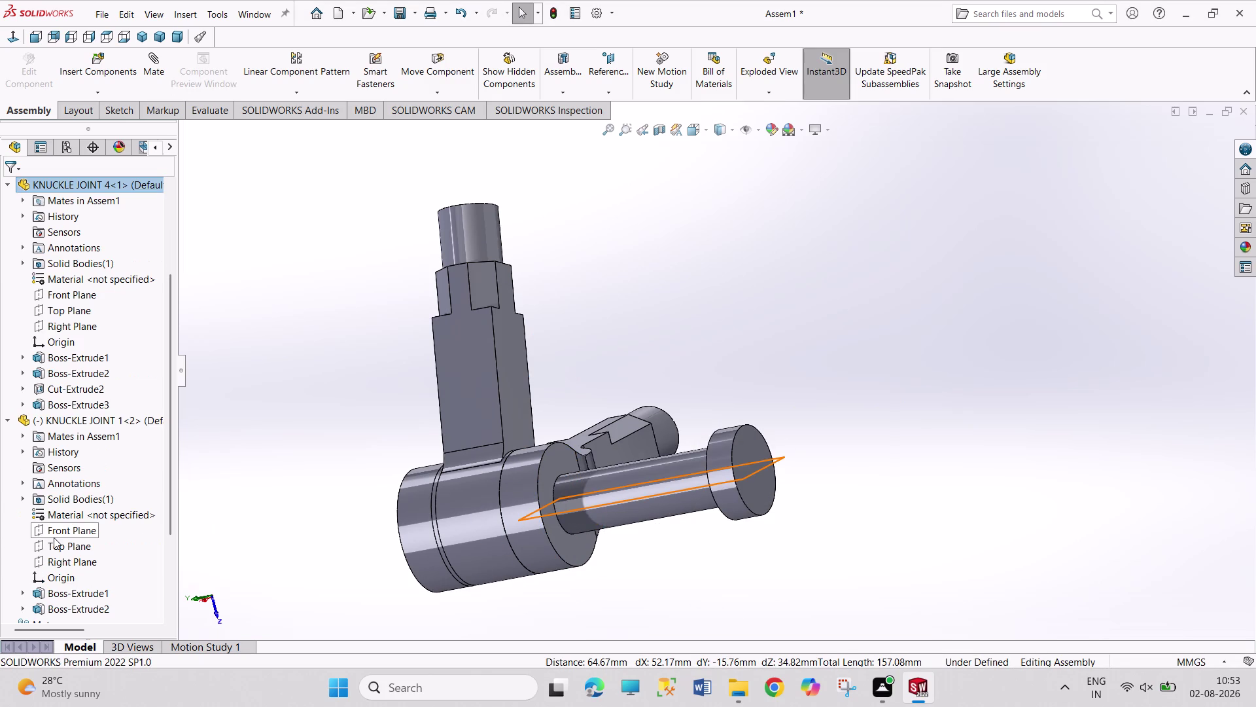
click(67, 567)
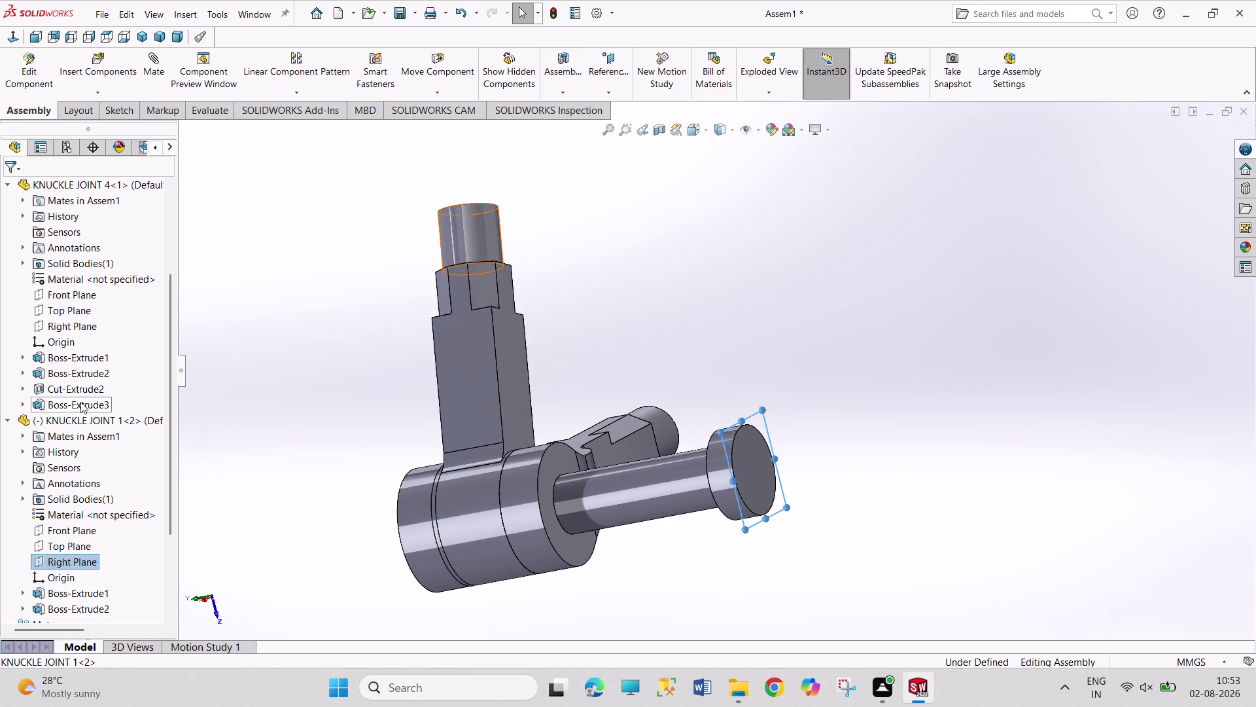
click(76, 328)
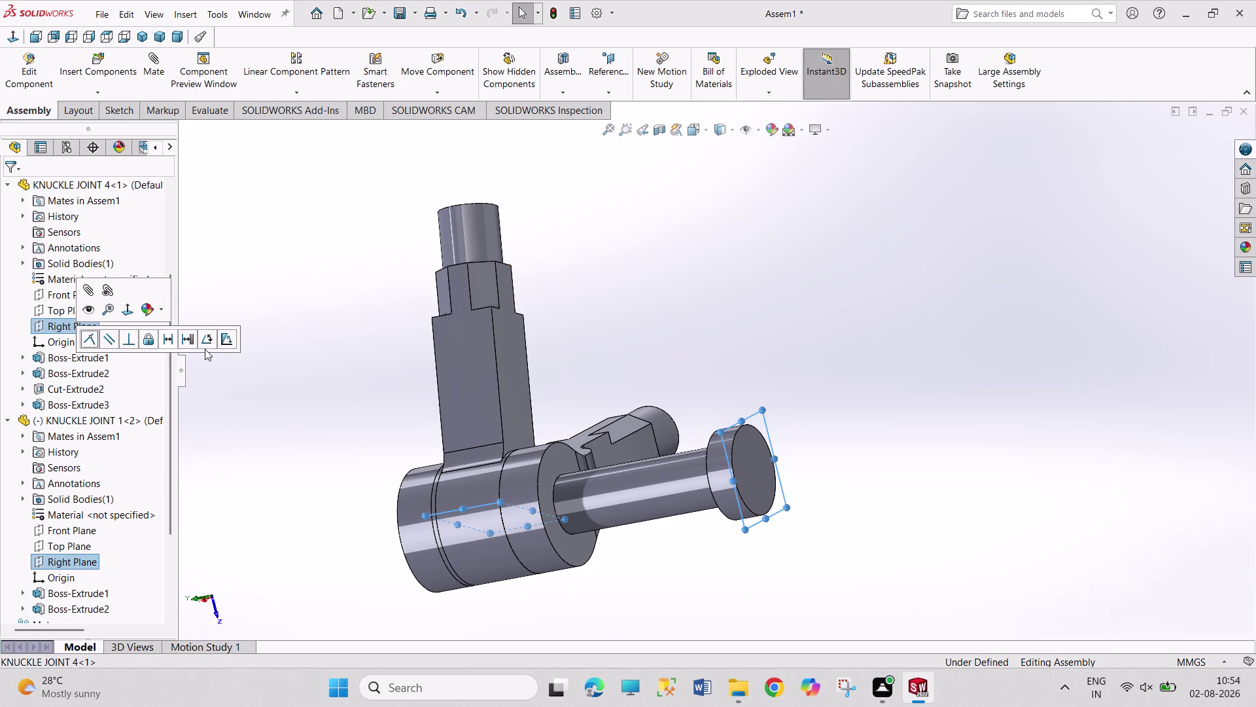
click(207, 341)
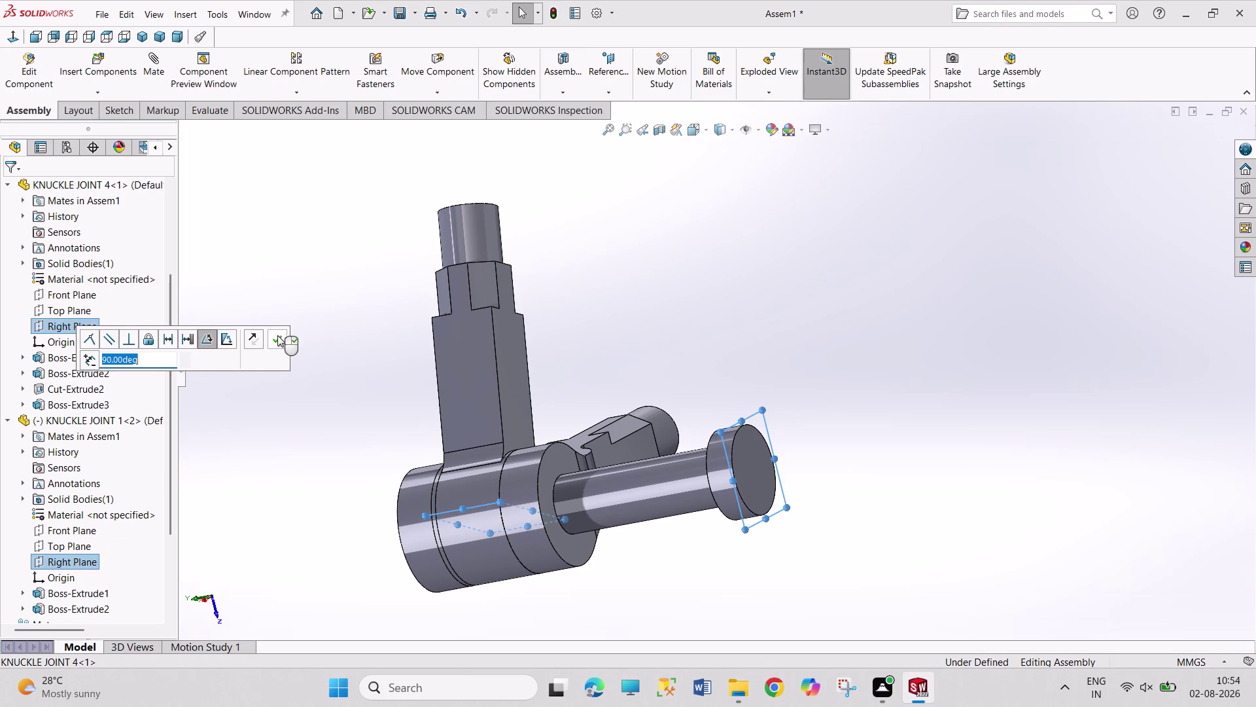
click(280, 334)
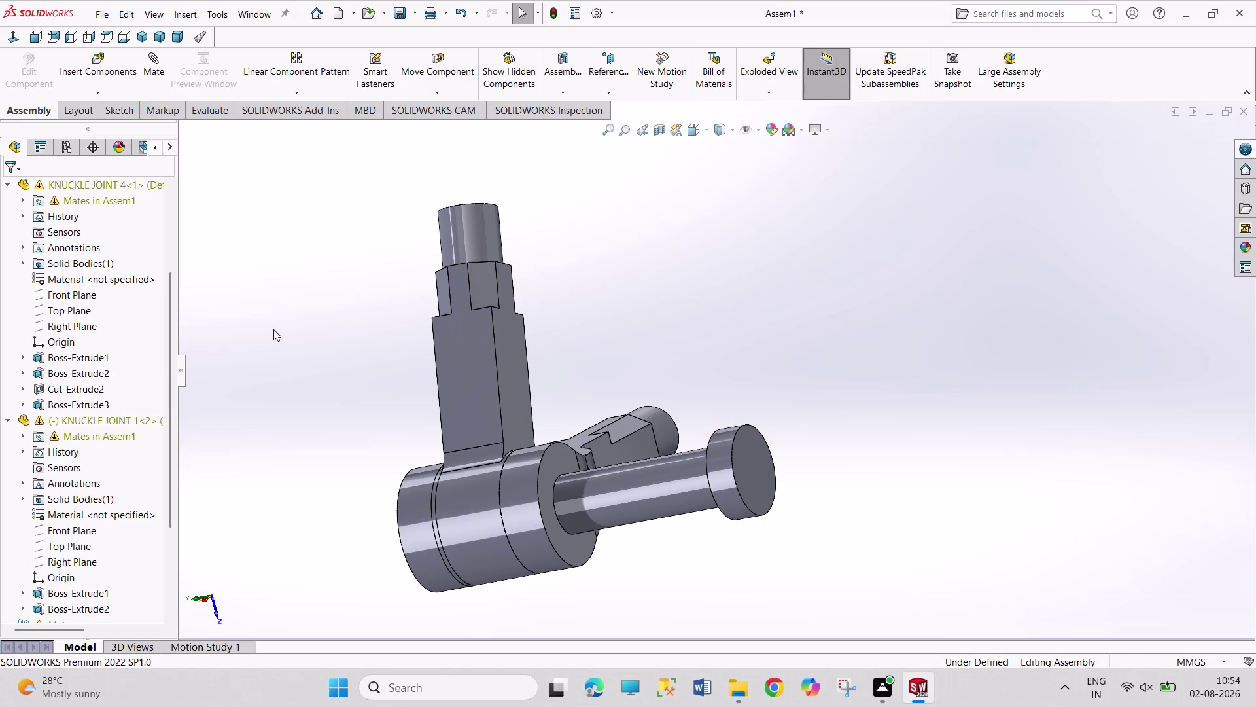
key(ctrl+z)
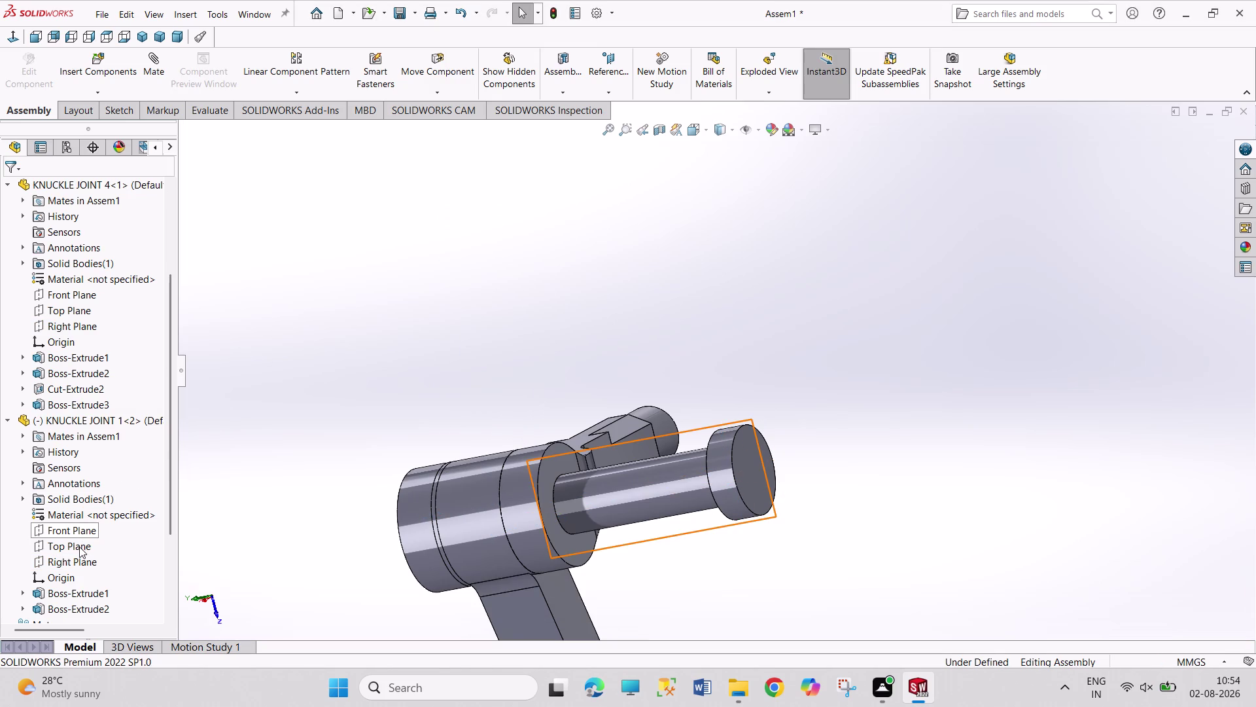
Add an angle mate between the pin's and eye's Top Planes.
click(79, 546)
click(80, 313)
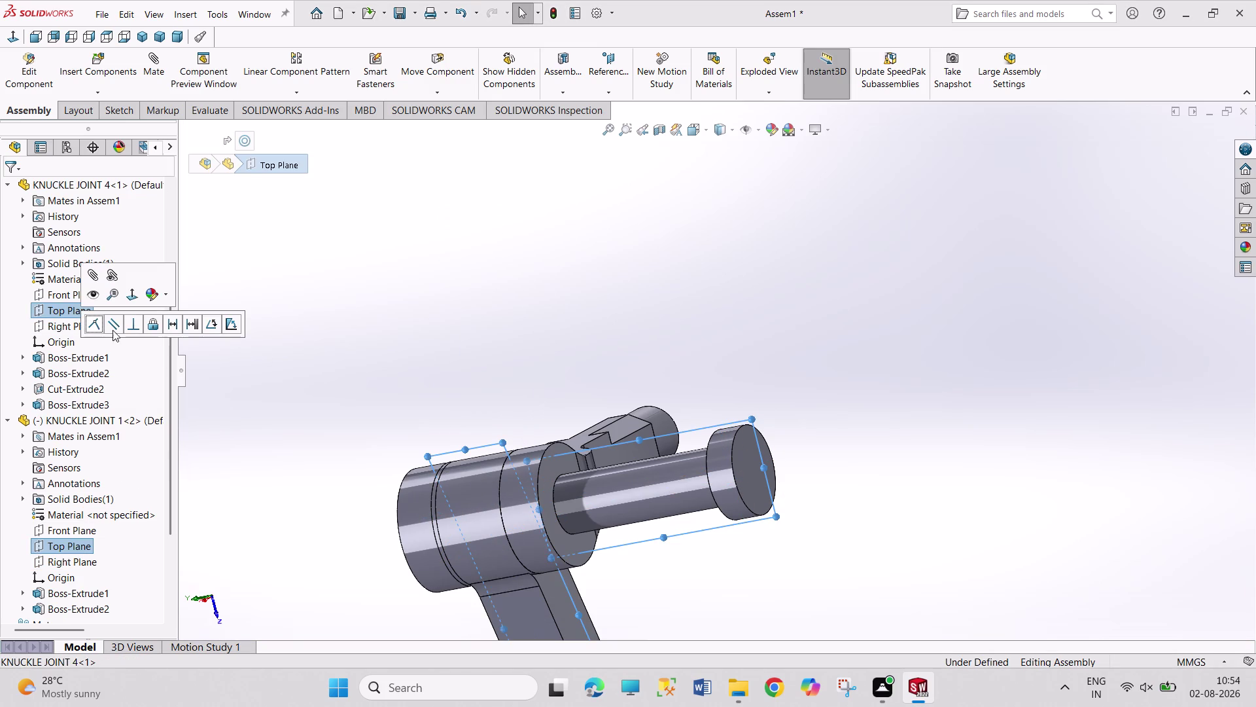
click(208, 326)
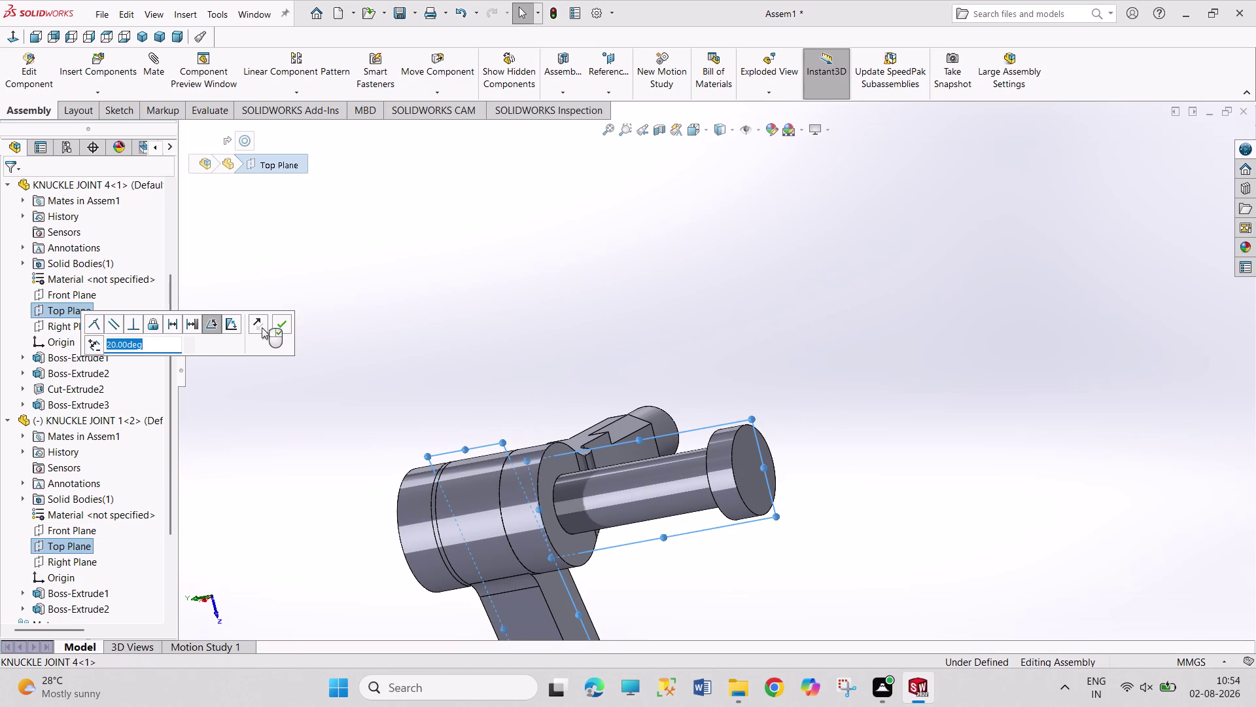
click(282, 322)
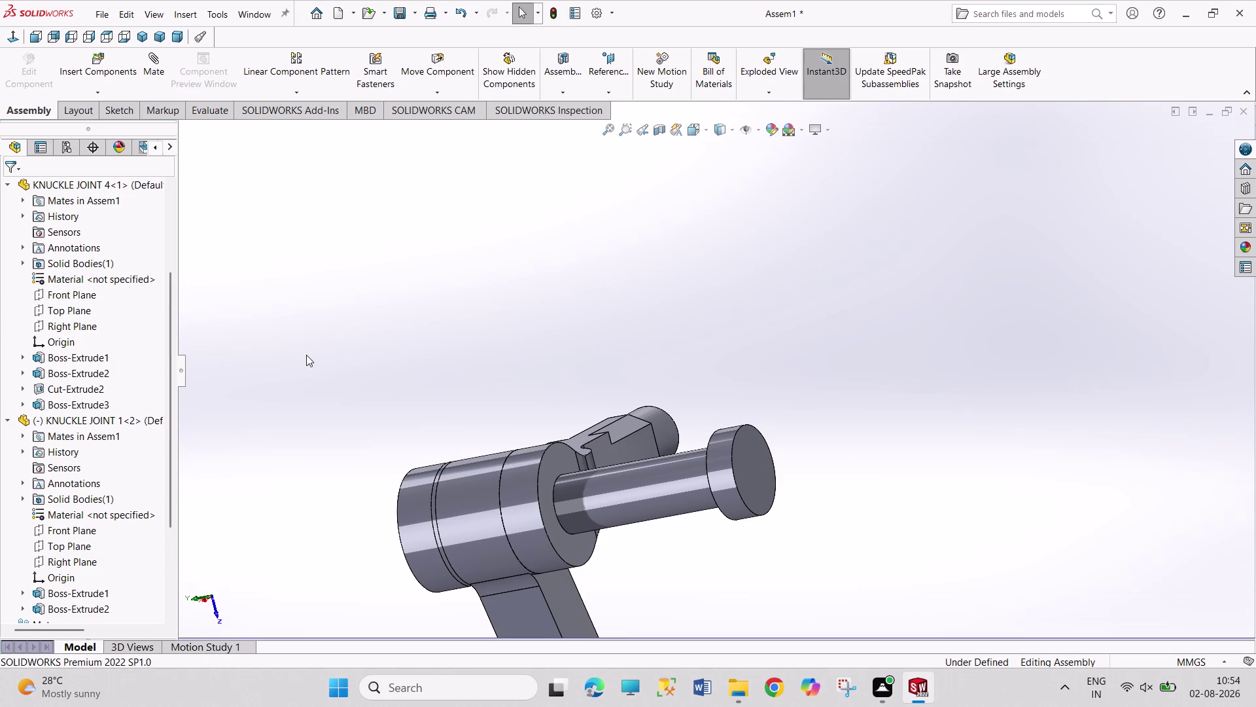
middle_drag(328, 374, 377, 395)
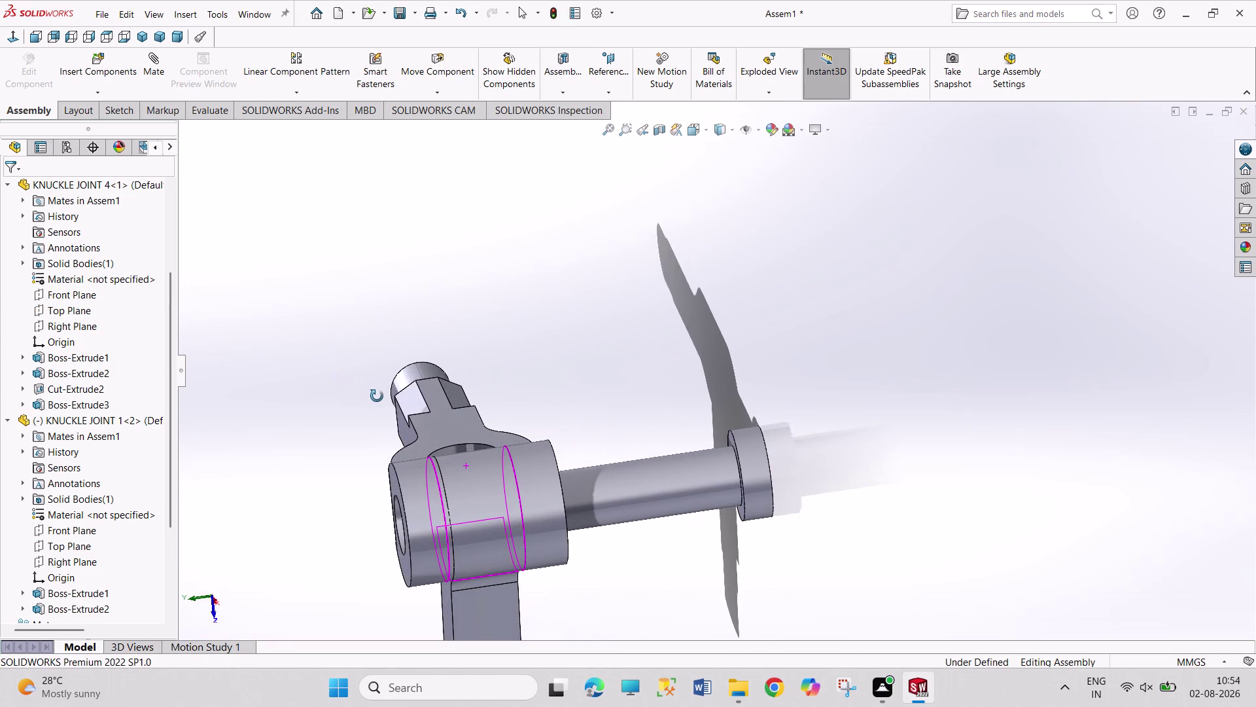
Mate the pin's shoulder face coincident with the joint's side face.
middle_drag(377, 396, 381, 397)
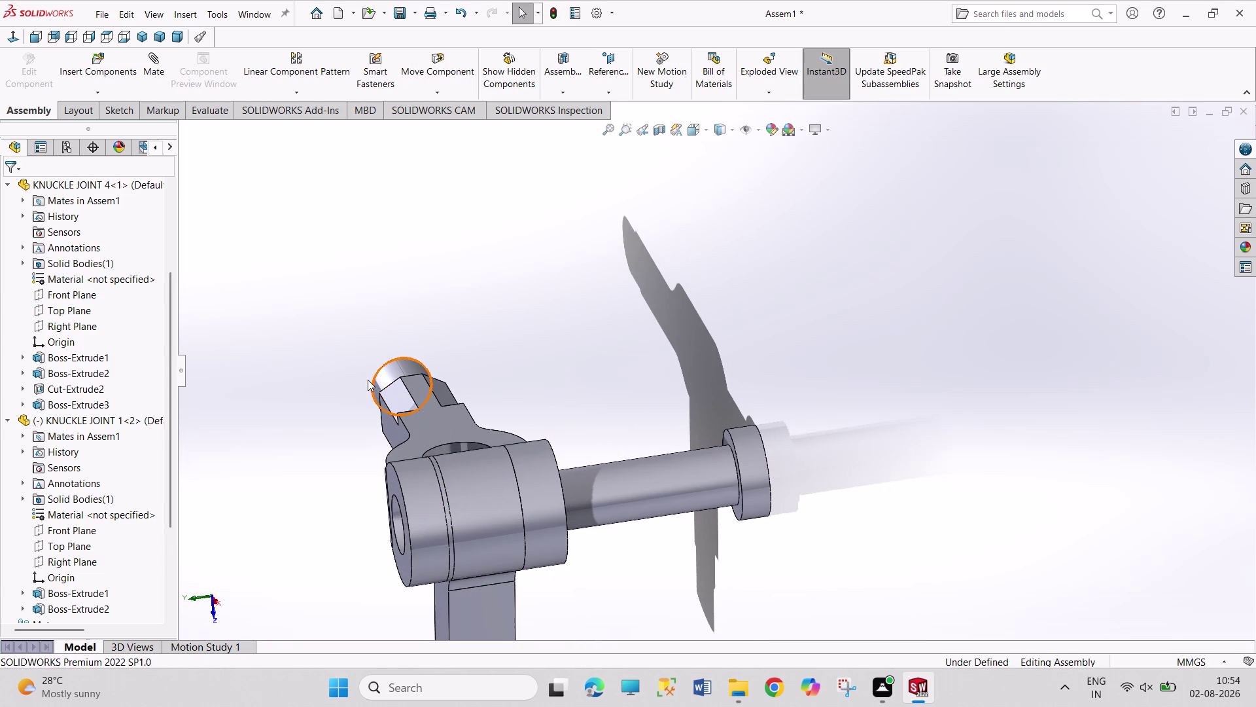
middle_drag(588, 312, 634, 325)
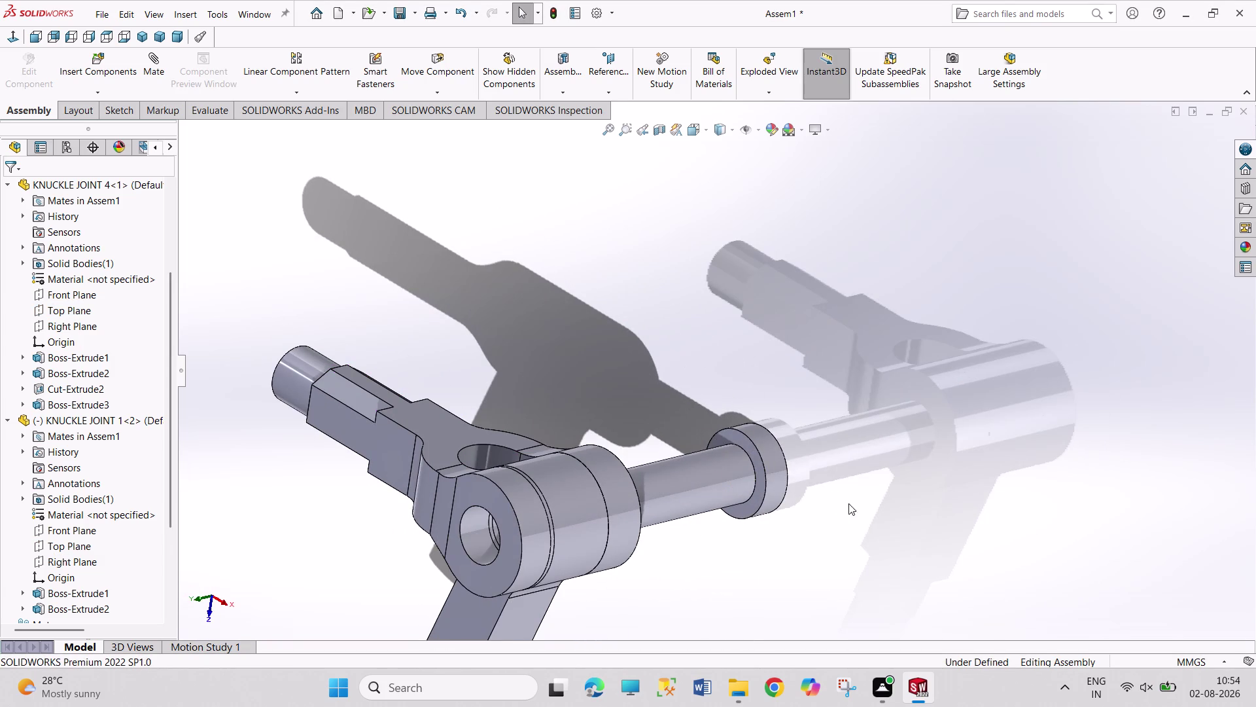
click(752, 505)
middle_drag(791, 541, 754, 557)
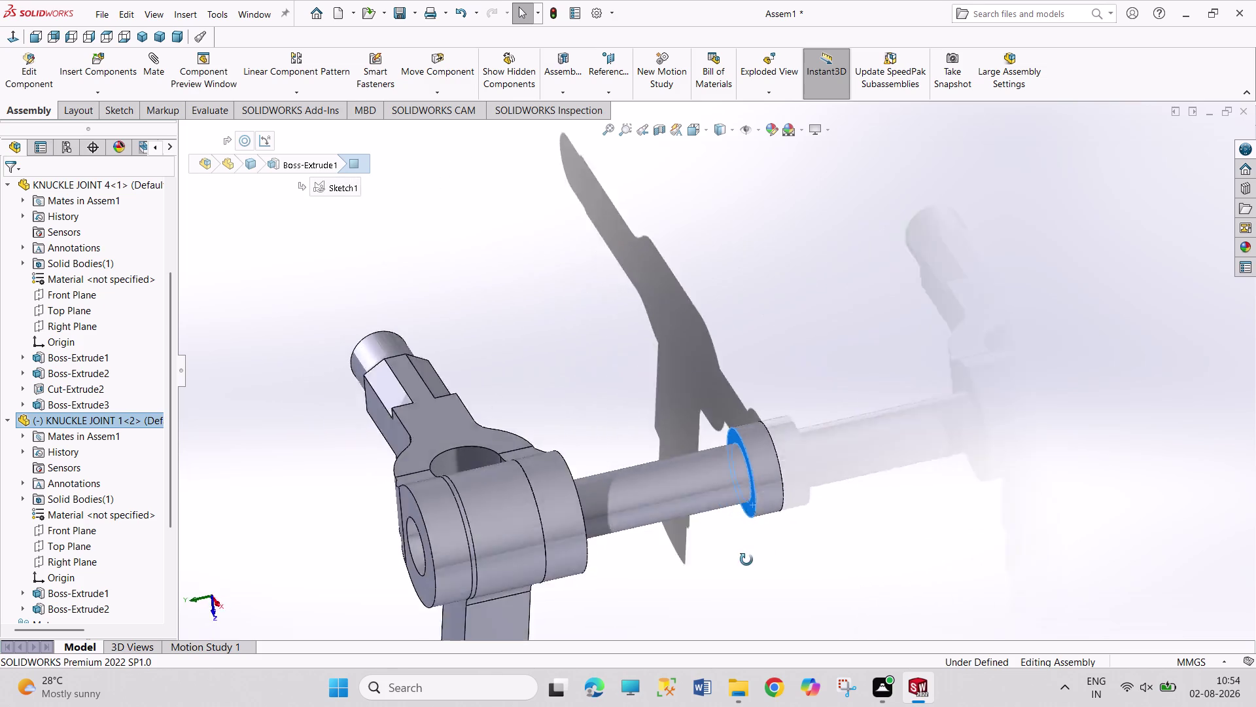
middle_drag(755, 557, 679, 579)
click(612, 547)
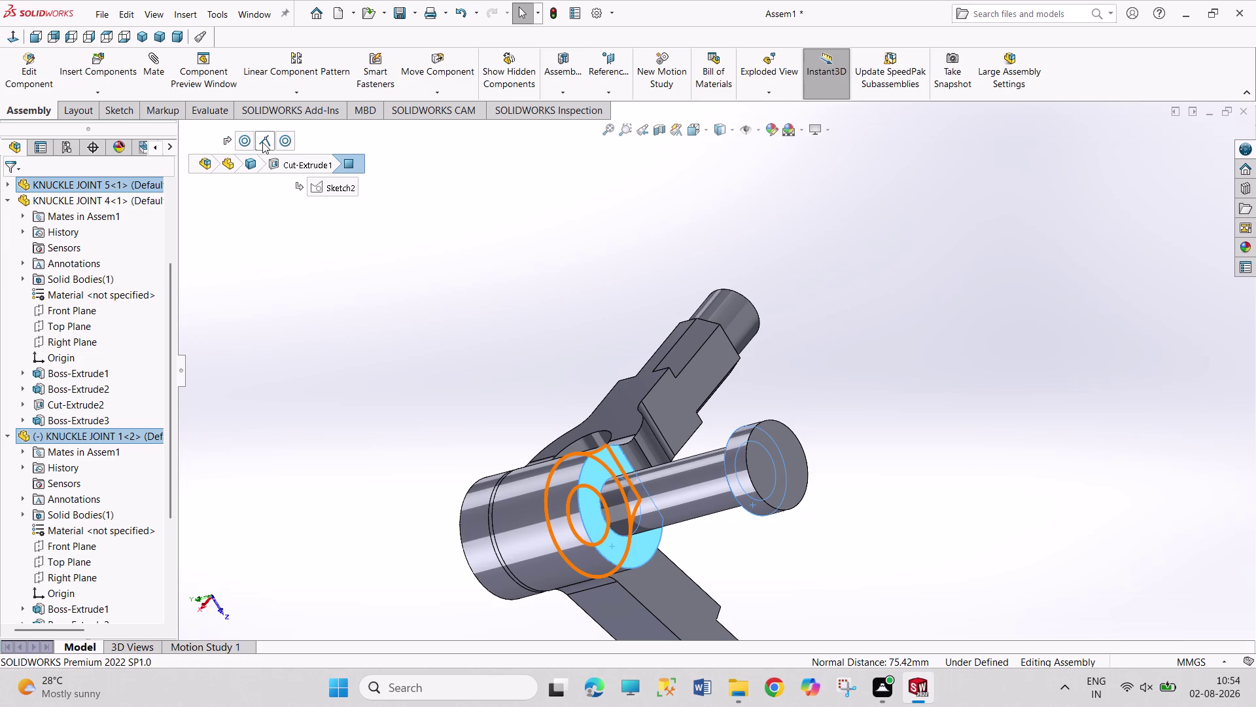
click(262, 142)
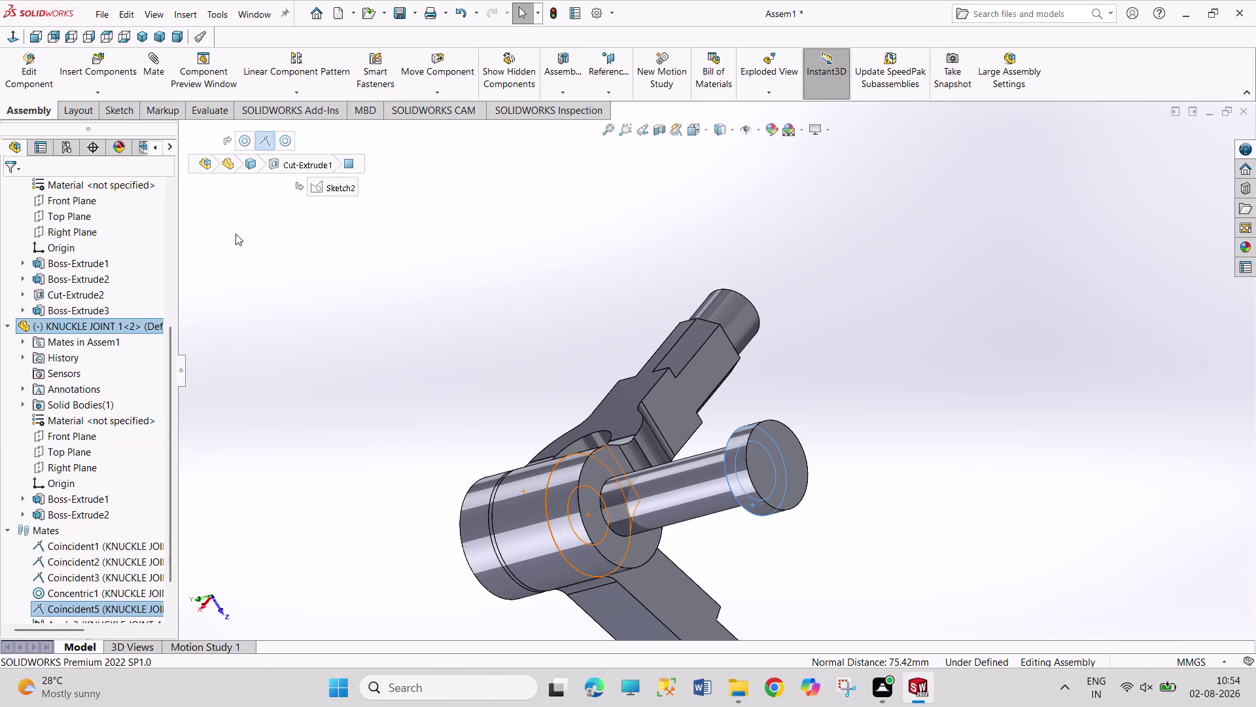
Review the Coincident5 mate and close the Mate PropertyManager.
click(163, 77)
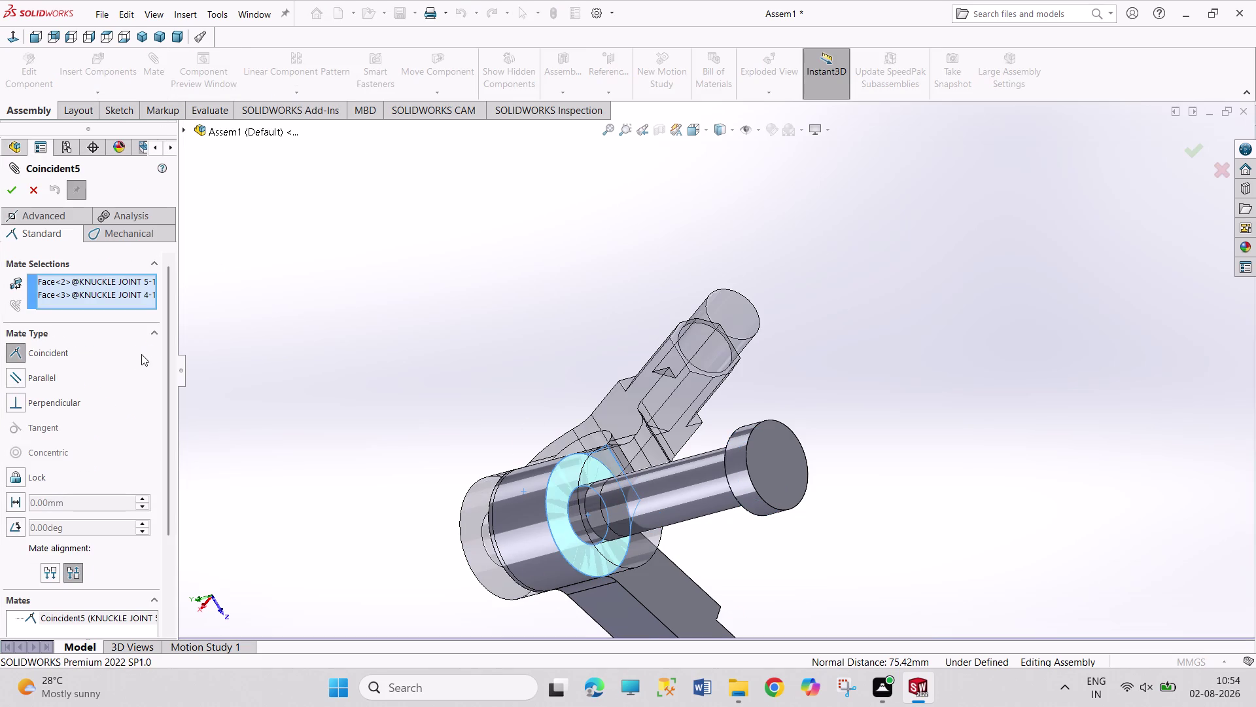
click(17, 351)
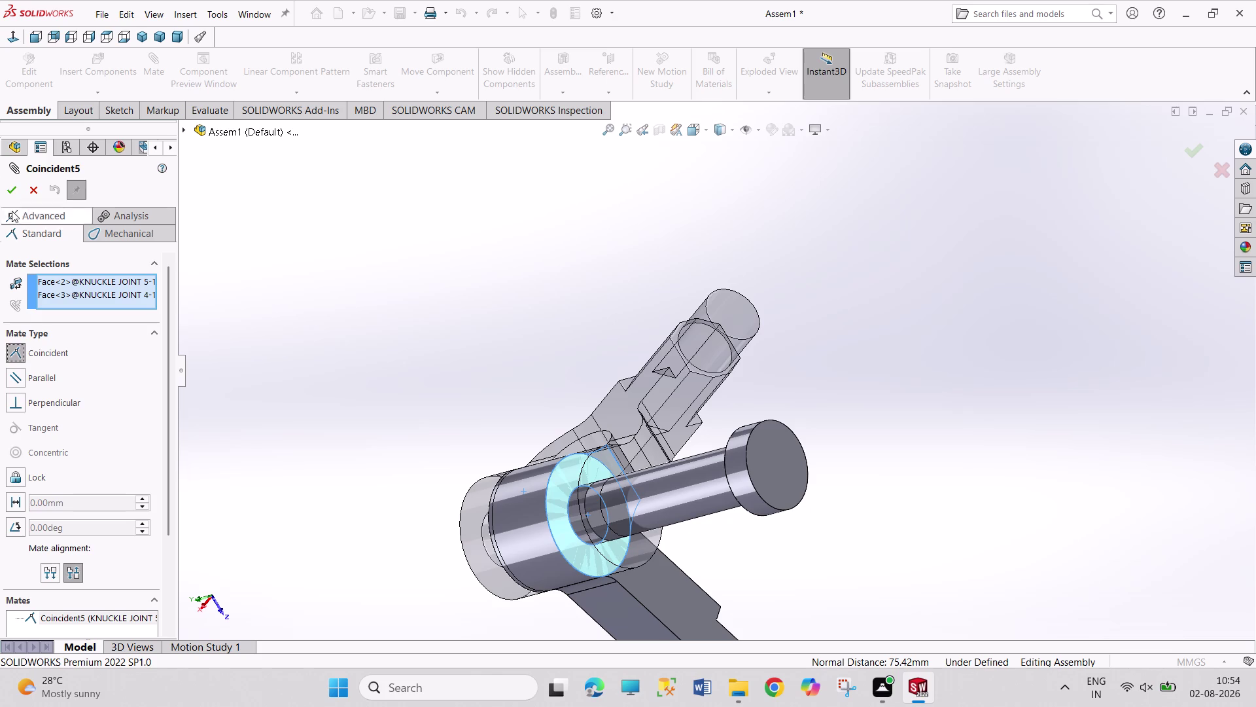
click(13, 185)
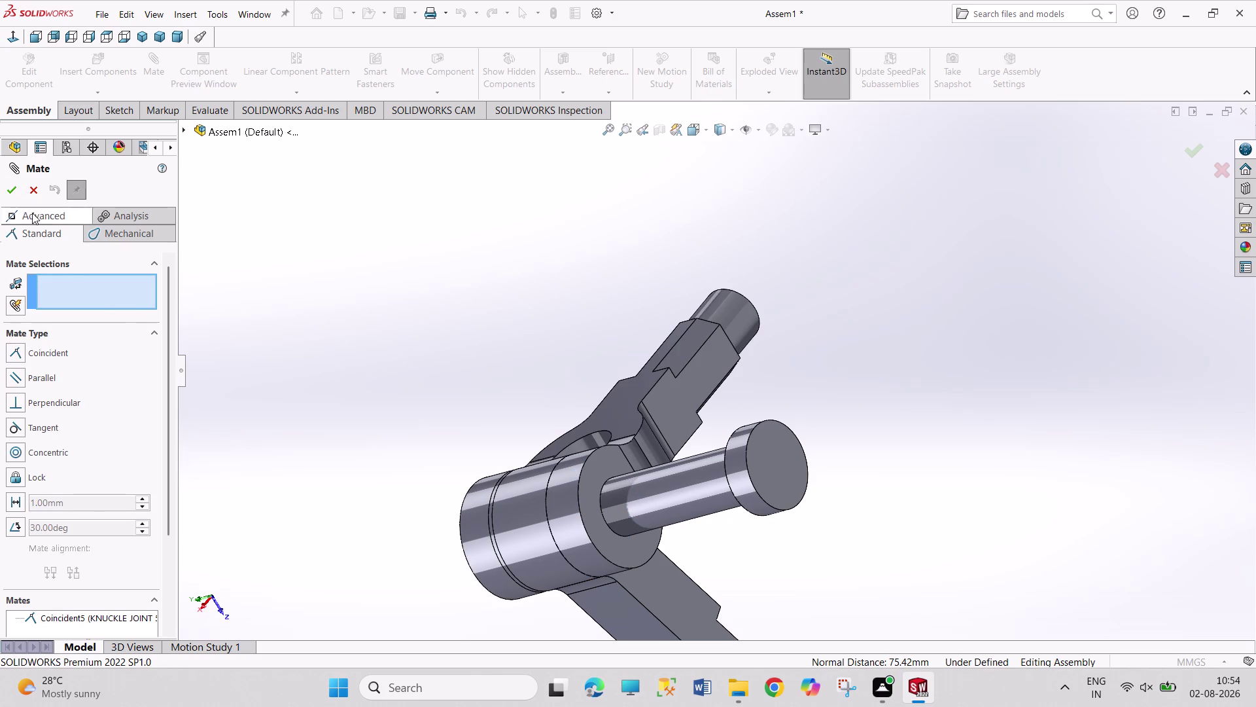
click(14, 193)
scroll(down, 3)
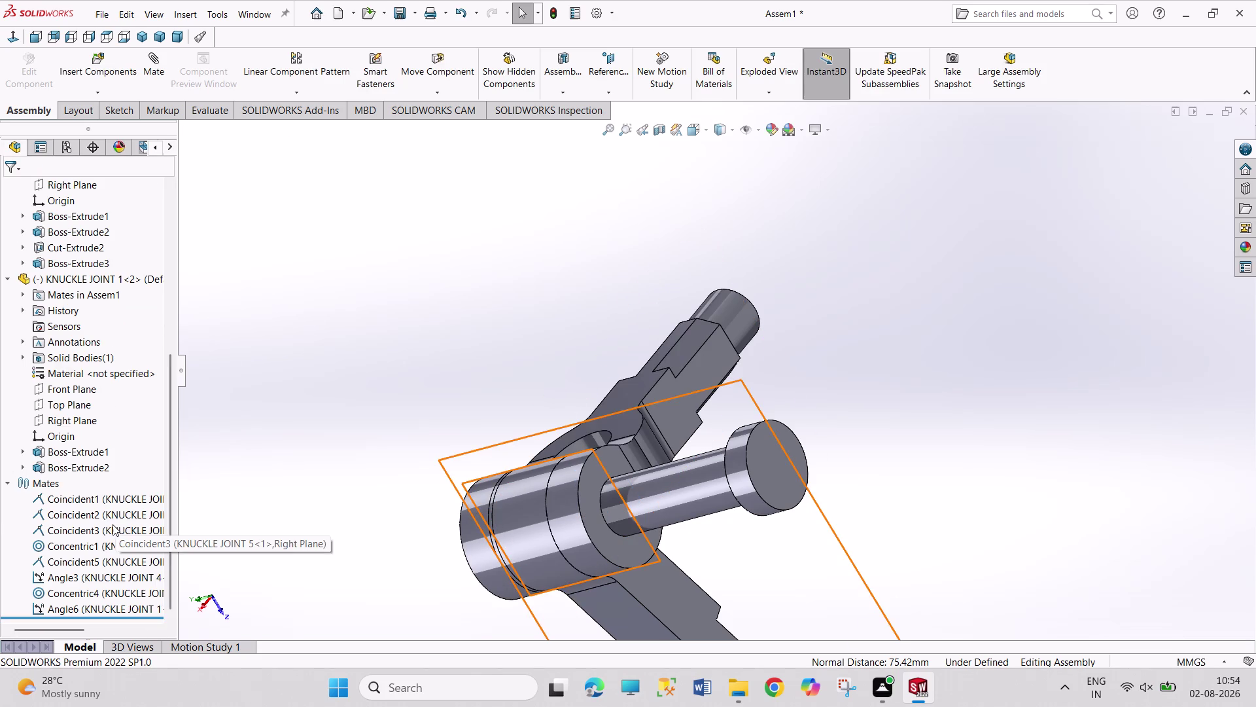
middle_drag(455, 475, 570, 554)
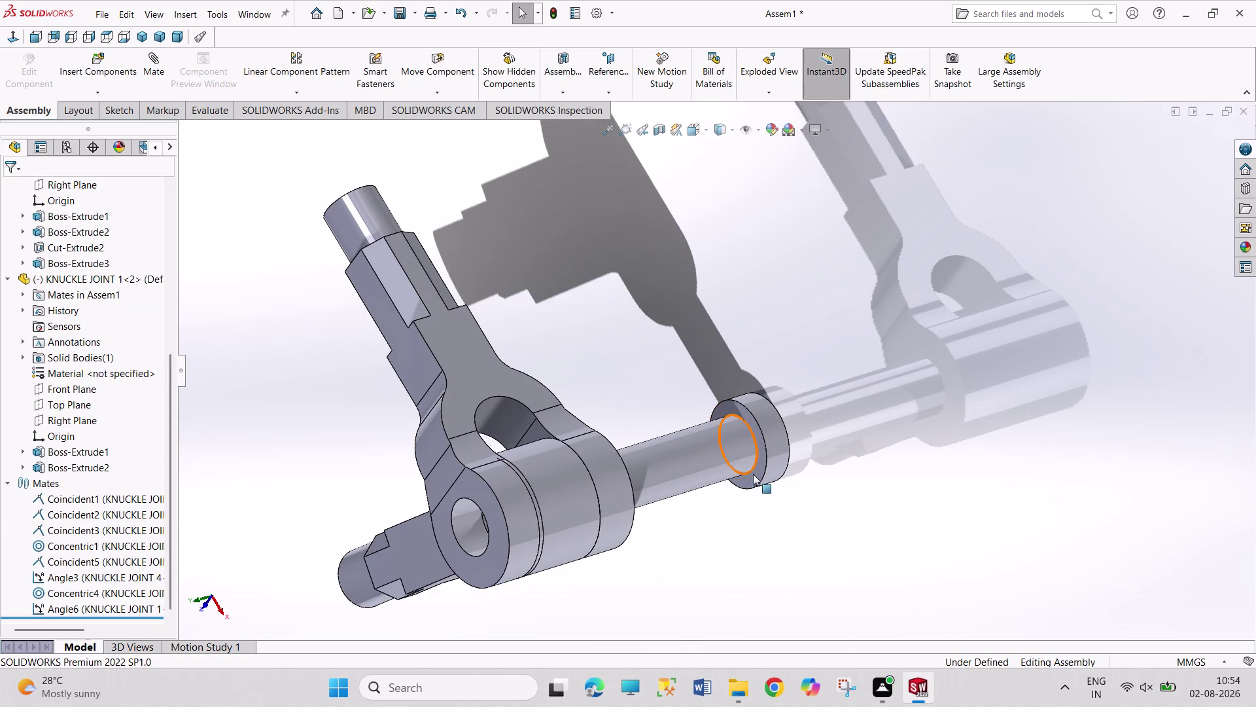
Select the circular edges of the pin and the eye boss face.
click(753, 477)
middle_drag(798, 526, 669, 557)
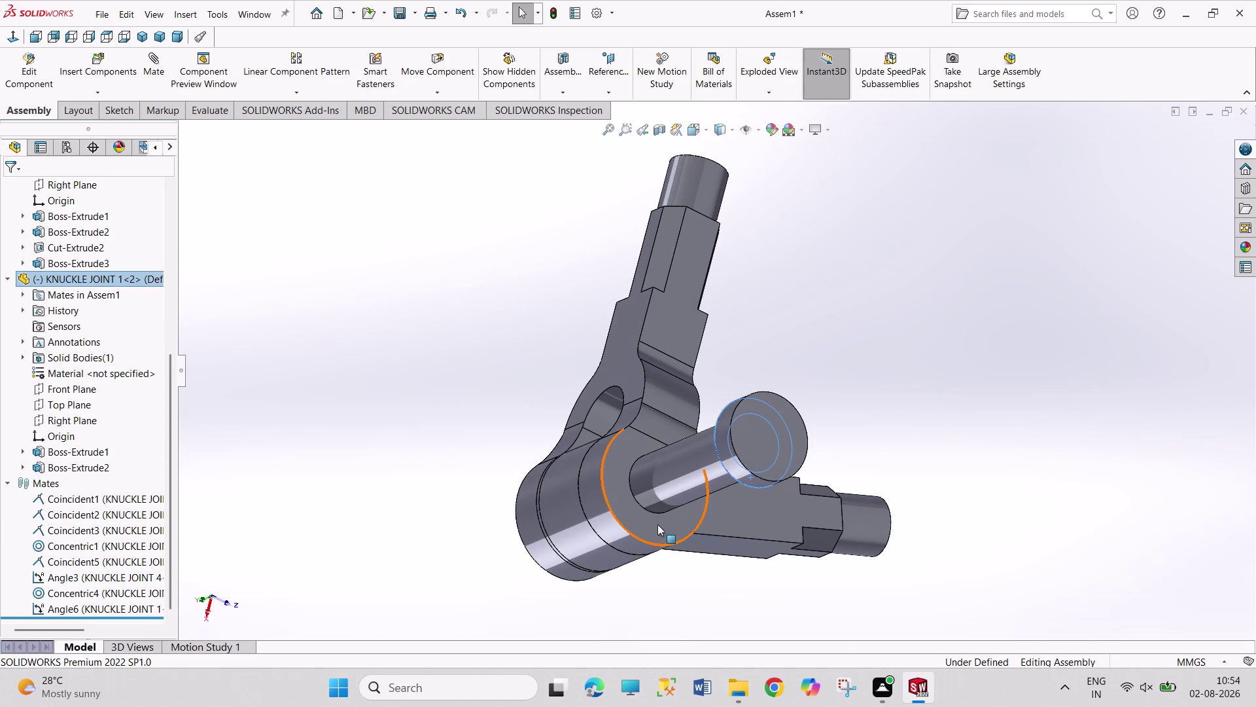
click(658, 524)
click(701, 516)
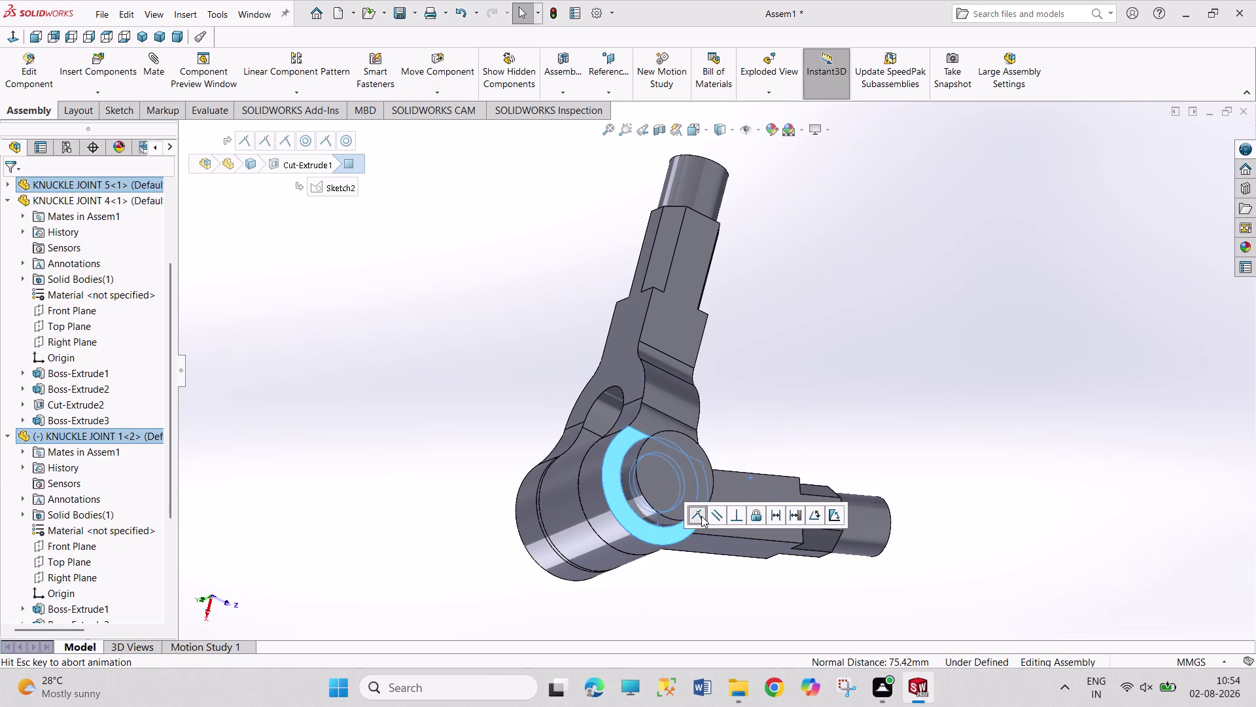
Clear the selection and open Insert Components for another part.
middle_drag(462, 475, 587, 466)
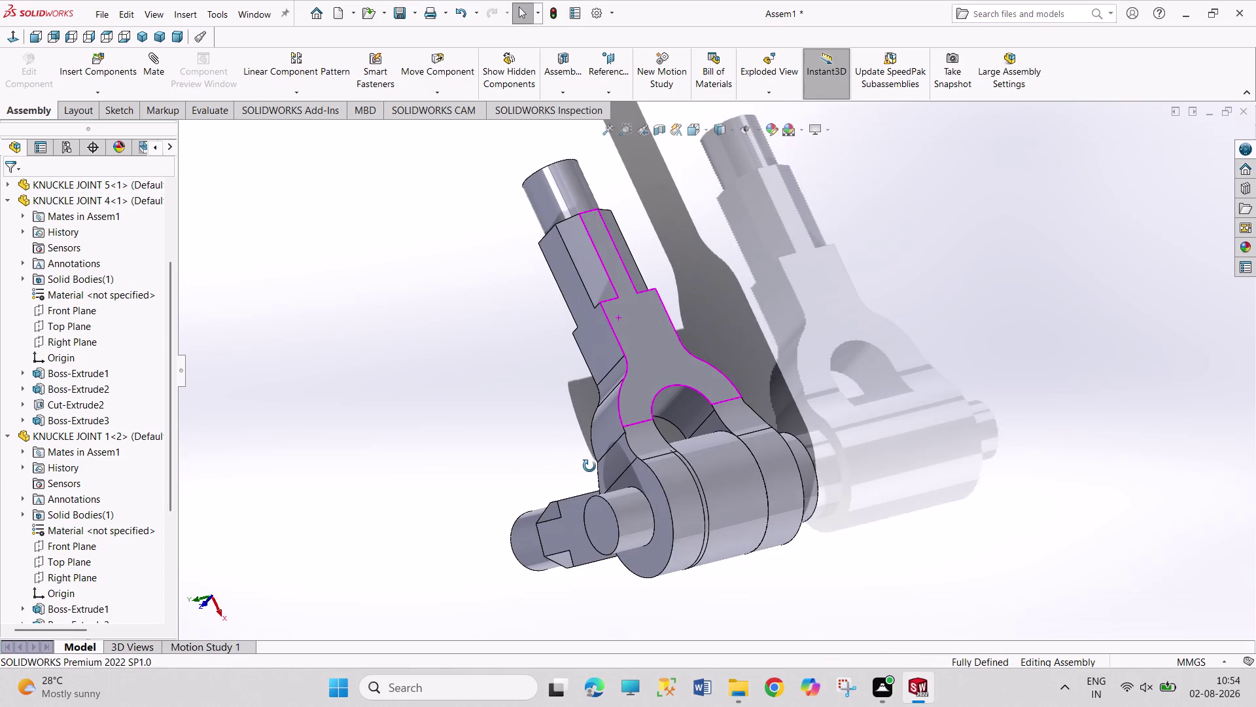
middle_drag(587, 466, 590, 466)
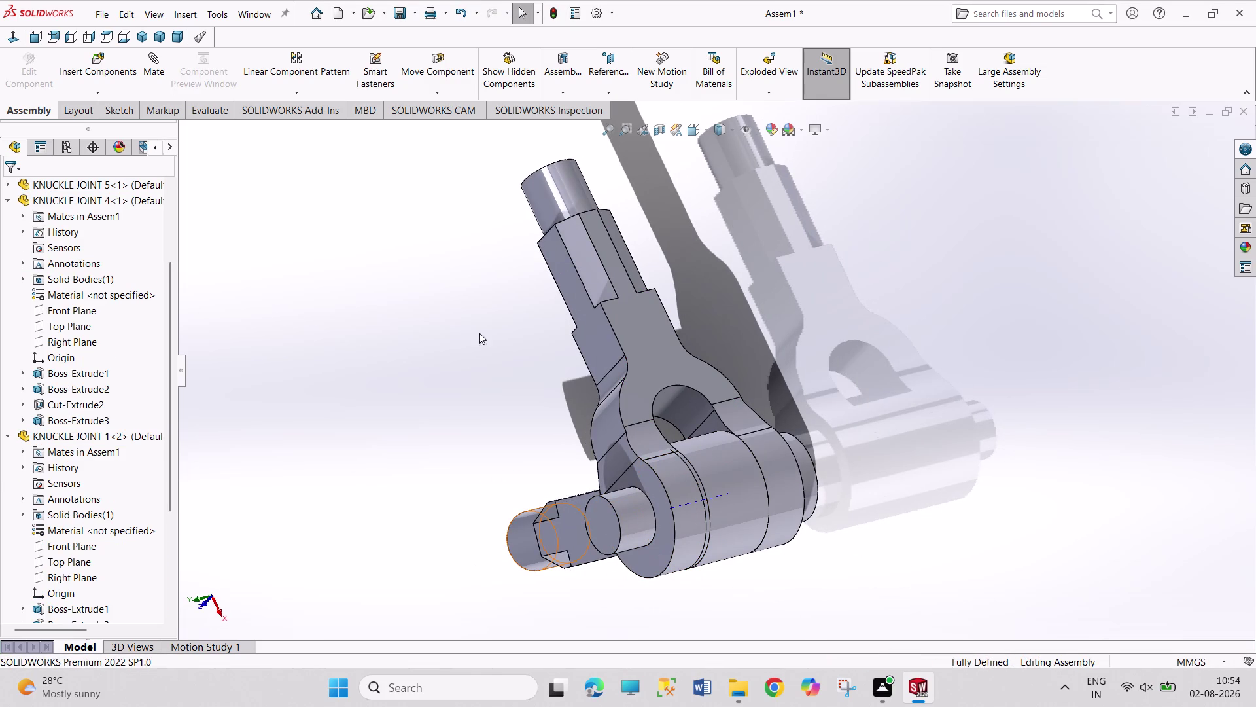
click(108, 91)
click(115, 110)
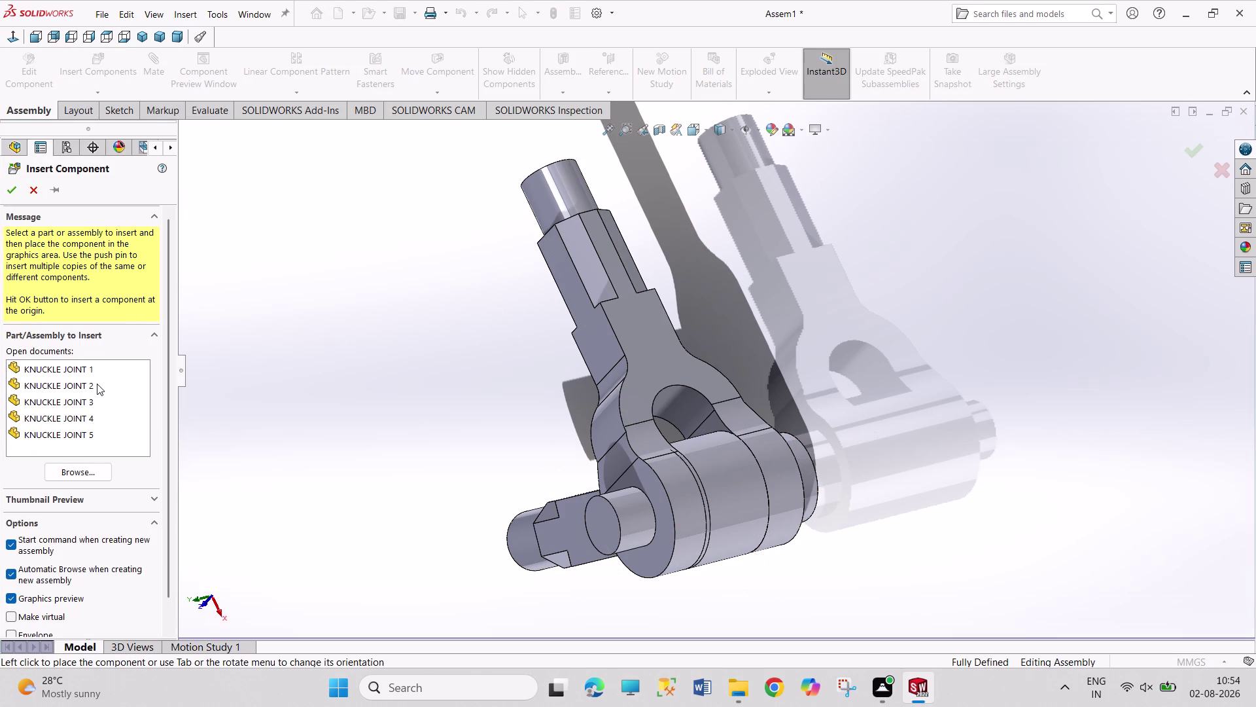
Insert the collar into the assembly near the pin's protruding end.
click(97, 384)
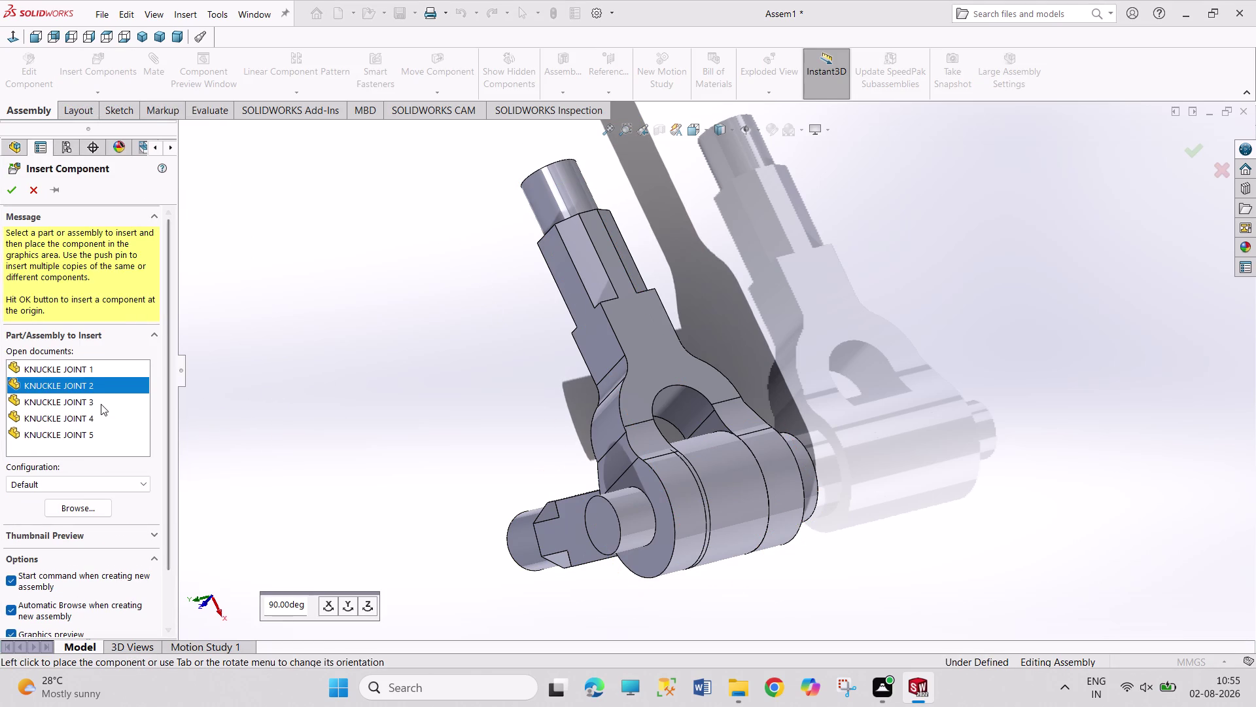
click(100, 403)
click(435, 458)
middle_drag(458, 582, 441, 612)
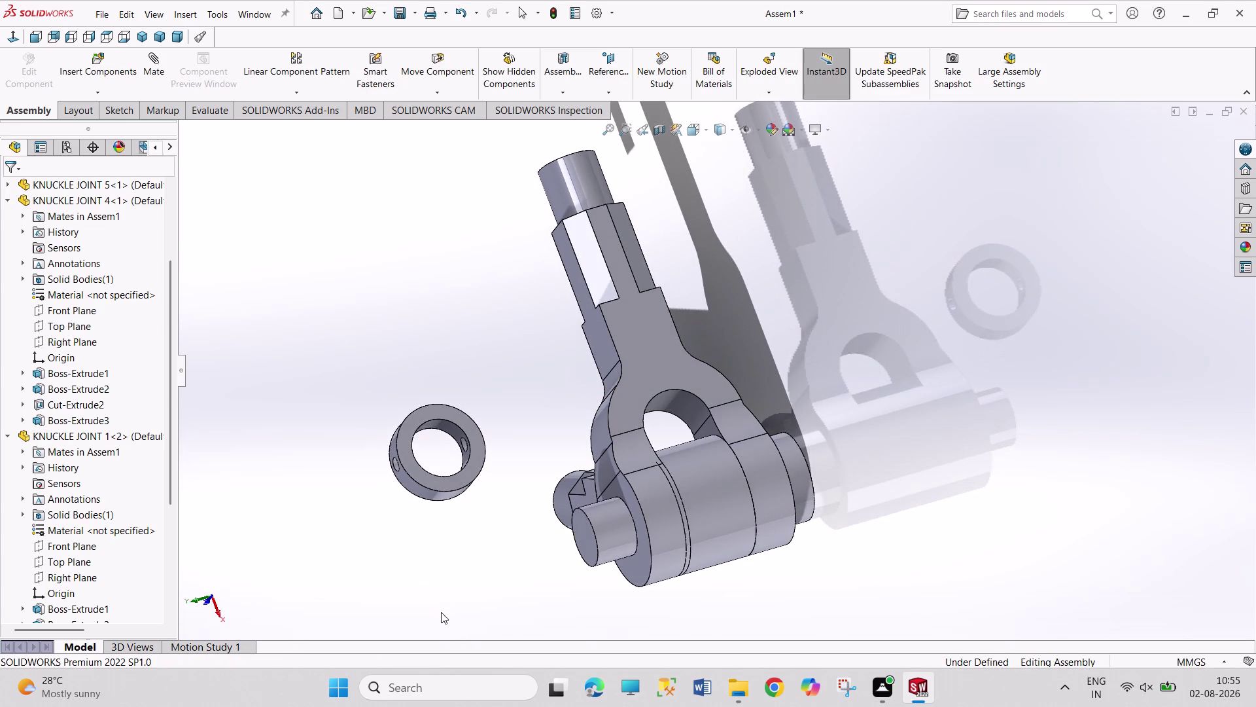
Mate the collar's bore concentric with the pin's end.
click(460, 472)
click(600, 555)
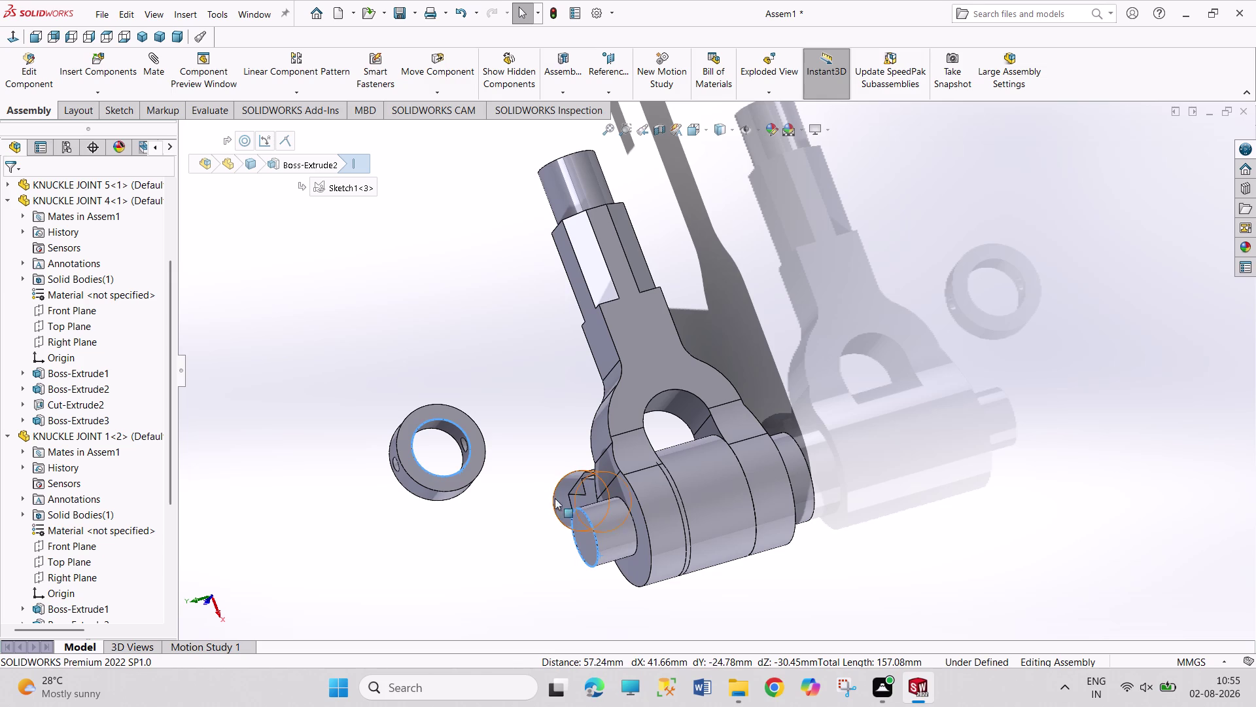
click(509, 500)
click(463, 466)
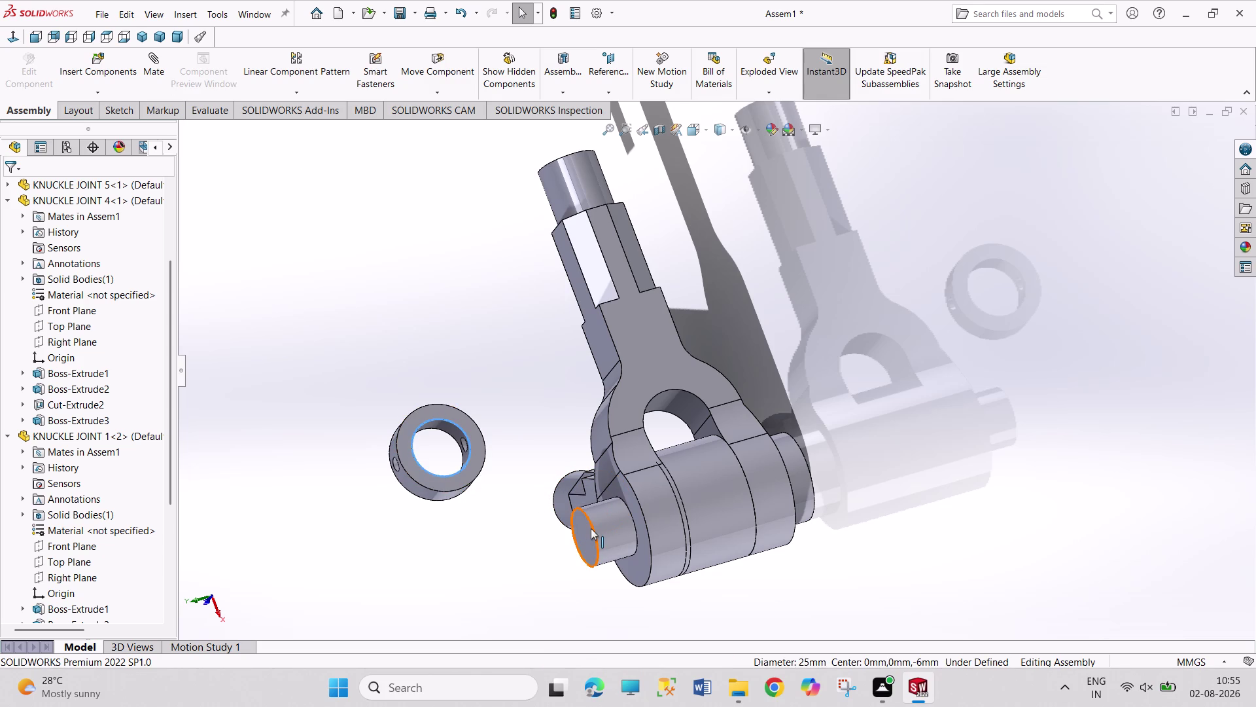
click(591, 528)
click(672, 523)
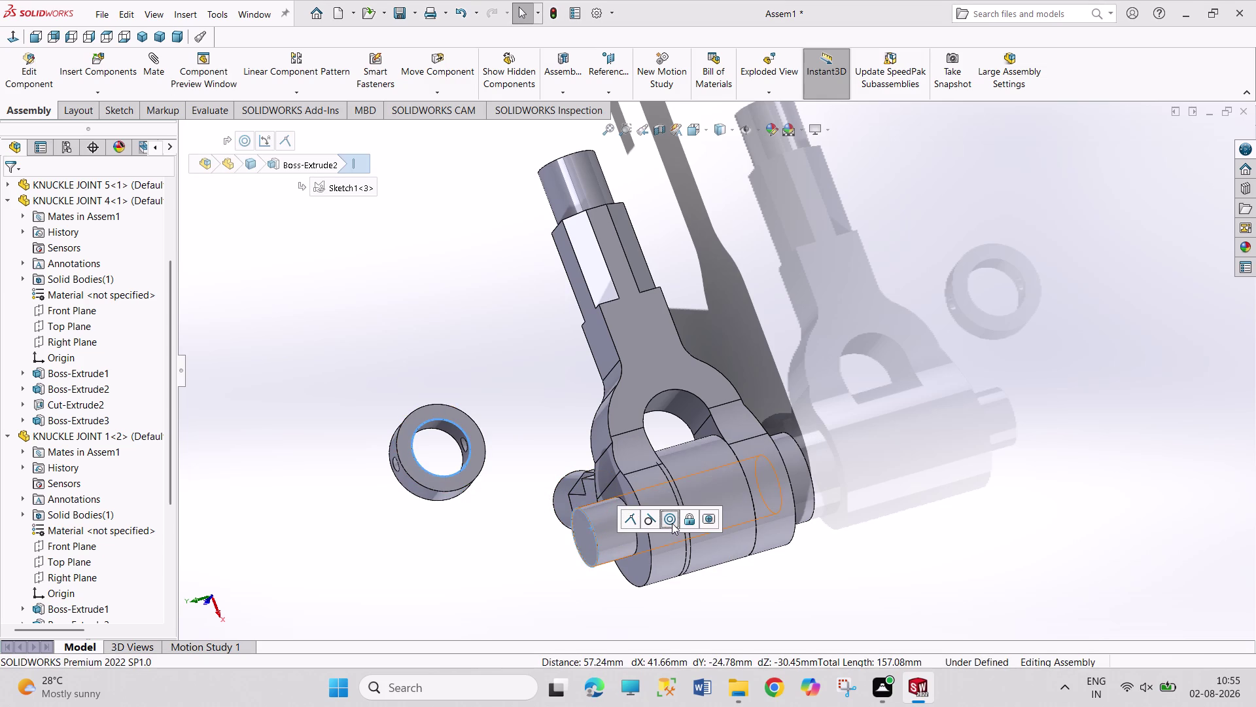
click(549, 424)
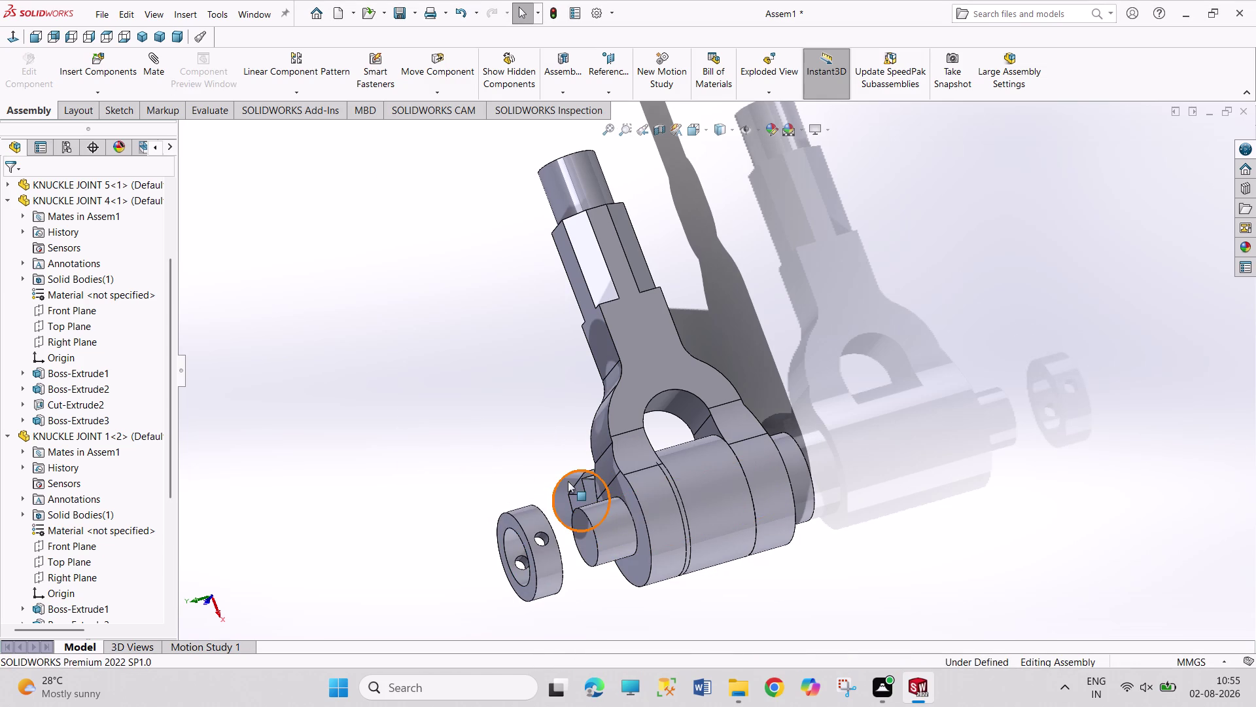
Mate the collar's flat face coincident with the pin shoulder, then switch to the Sketch tab.
middle_drag(512, 445, 440, 430)
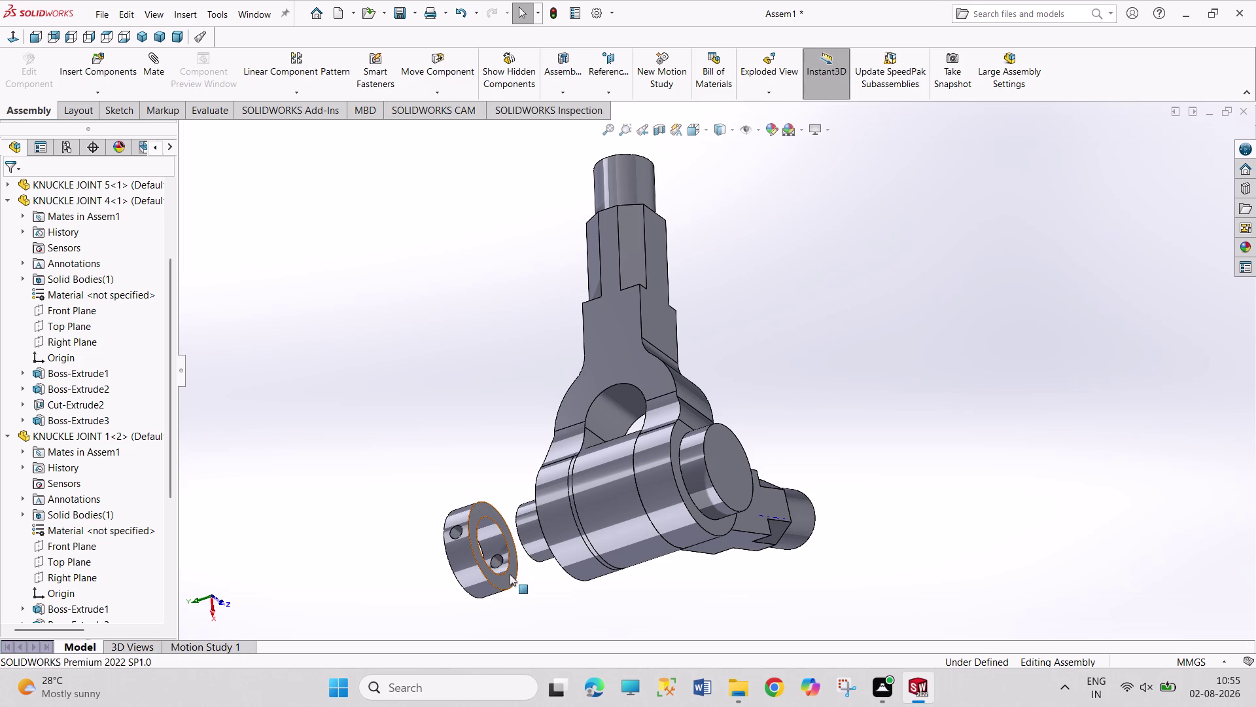
click(510, 574)
middle_drag(416, 433, 506, 453)
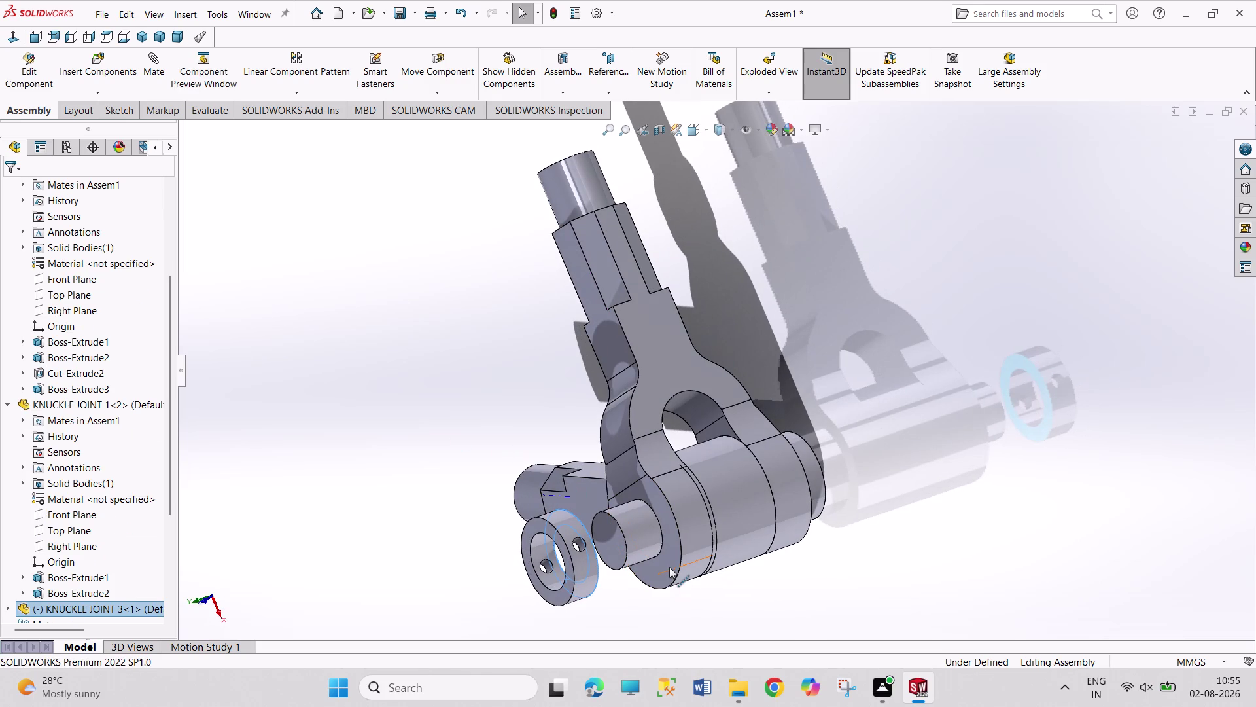
click(670, 567)
click(651, 576)
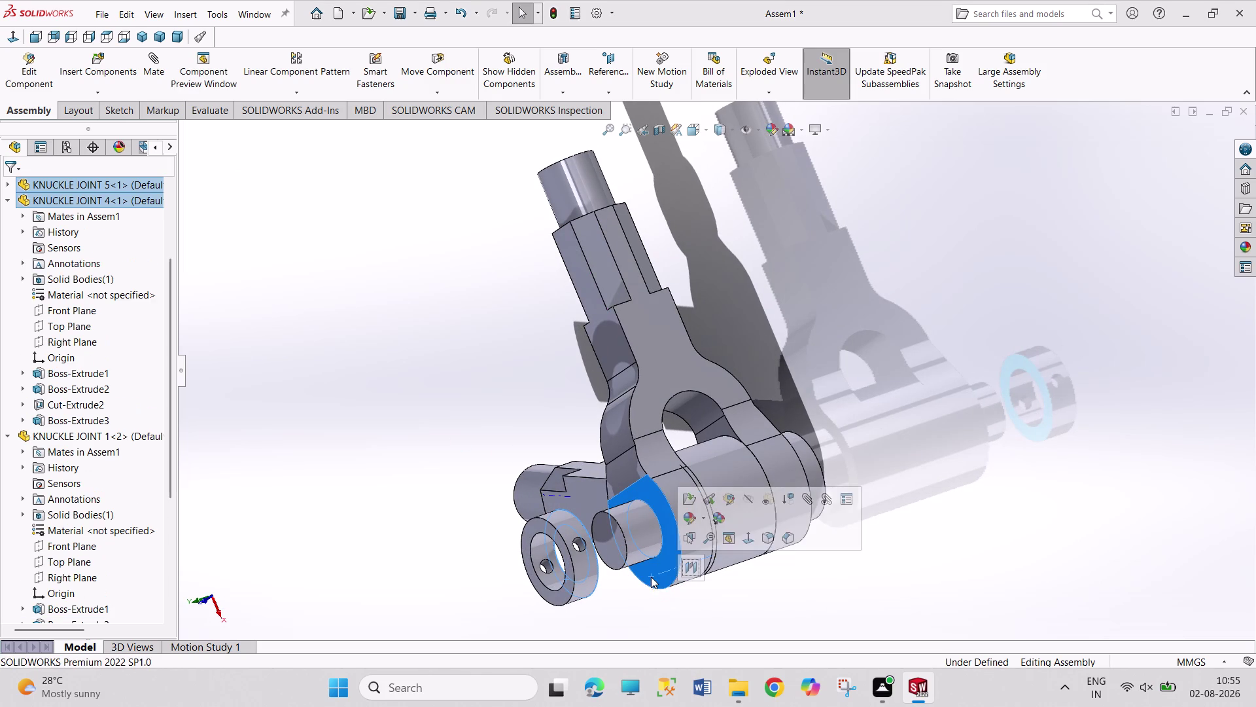
click(748, 584)
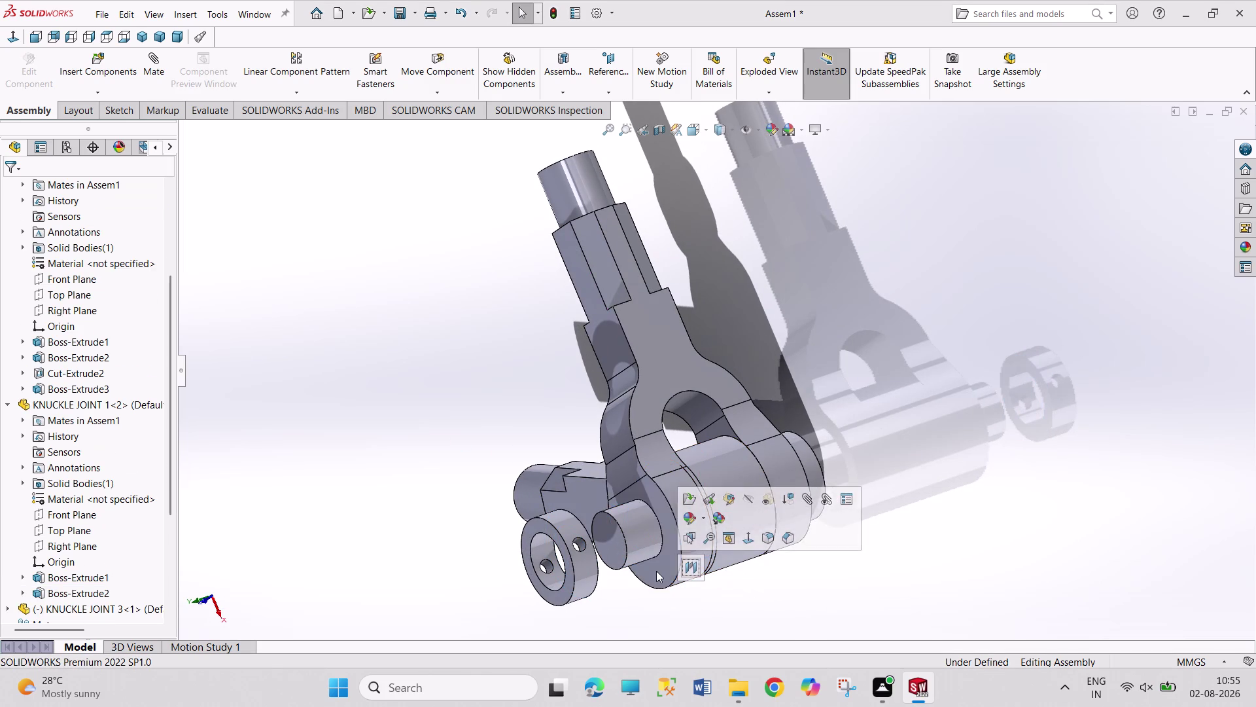
click(657, 570)
middle_drag(757, 576, 662, 589)
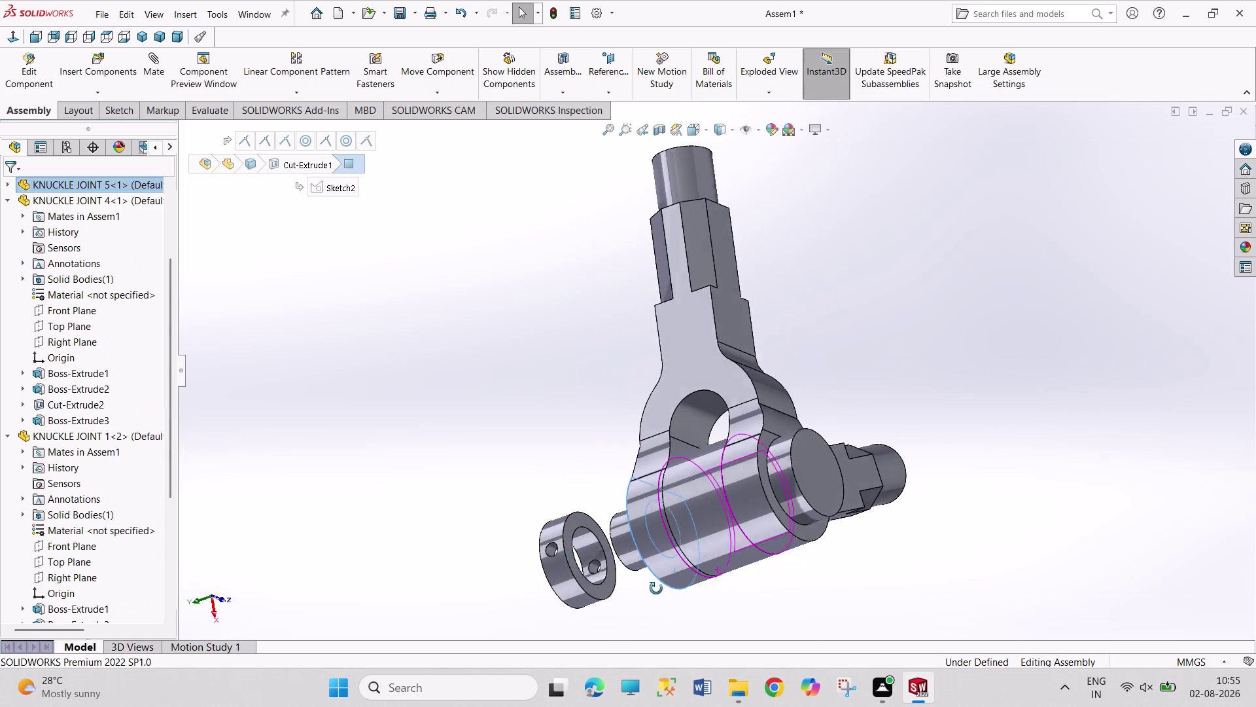
click(620, 588)
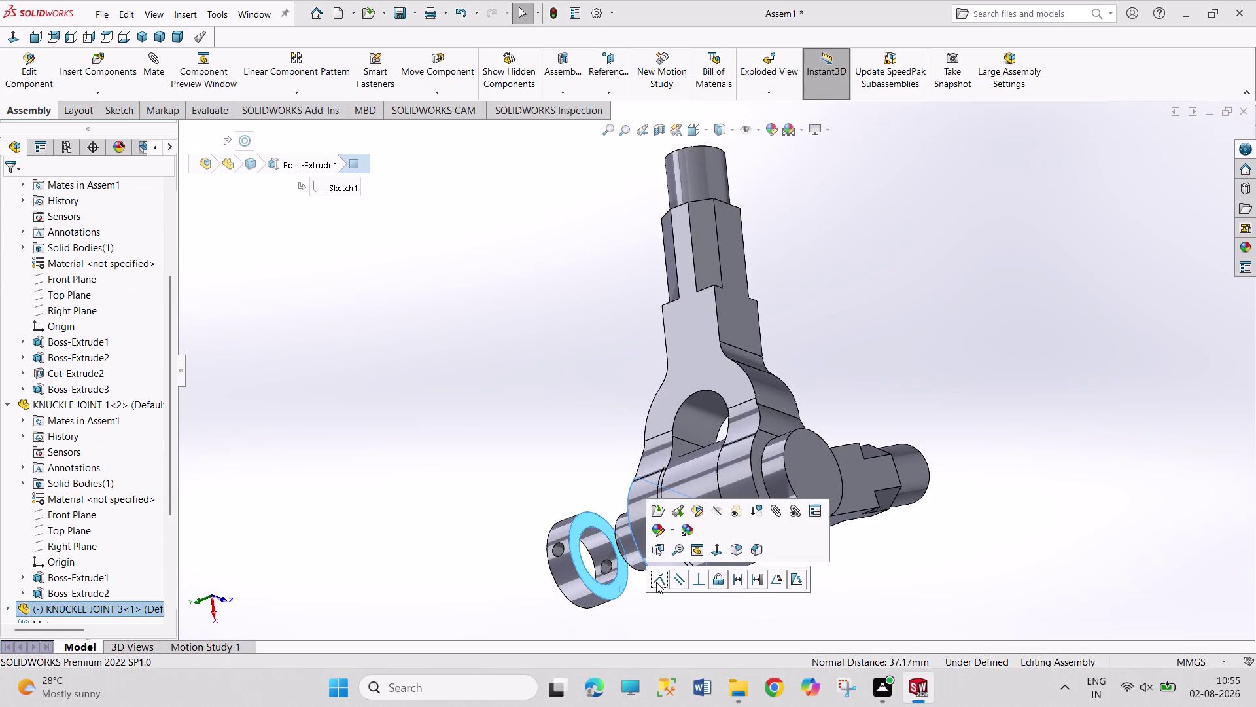
click(661, 580)
click(554, 591)
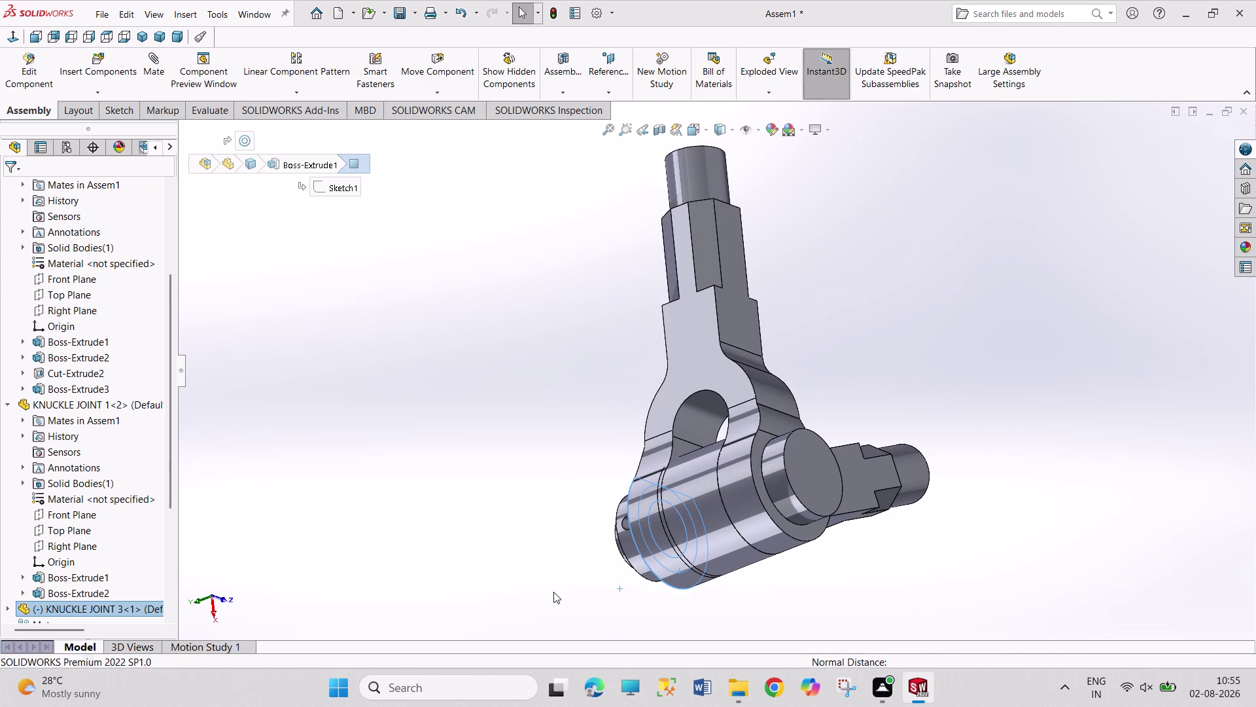
middle_drag(576, 593, 636, 592)
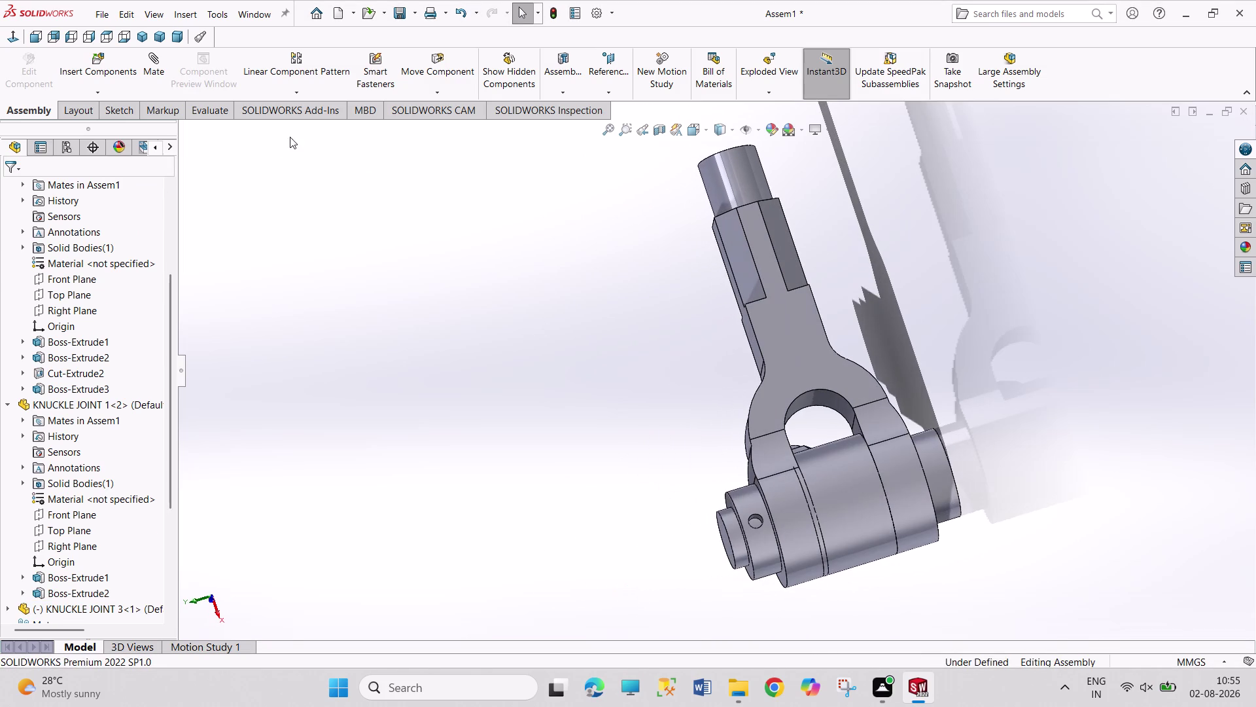
click(131, 109)
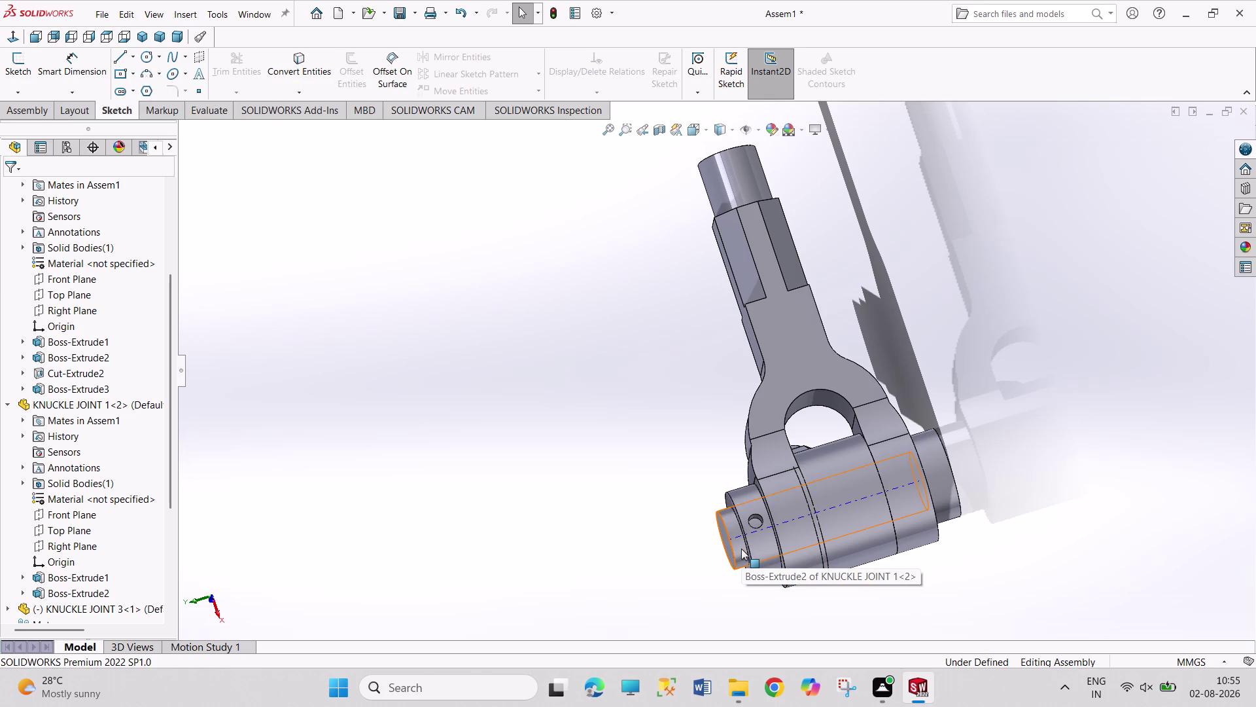
scroll(down, 3)
scroll(down, 3)
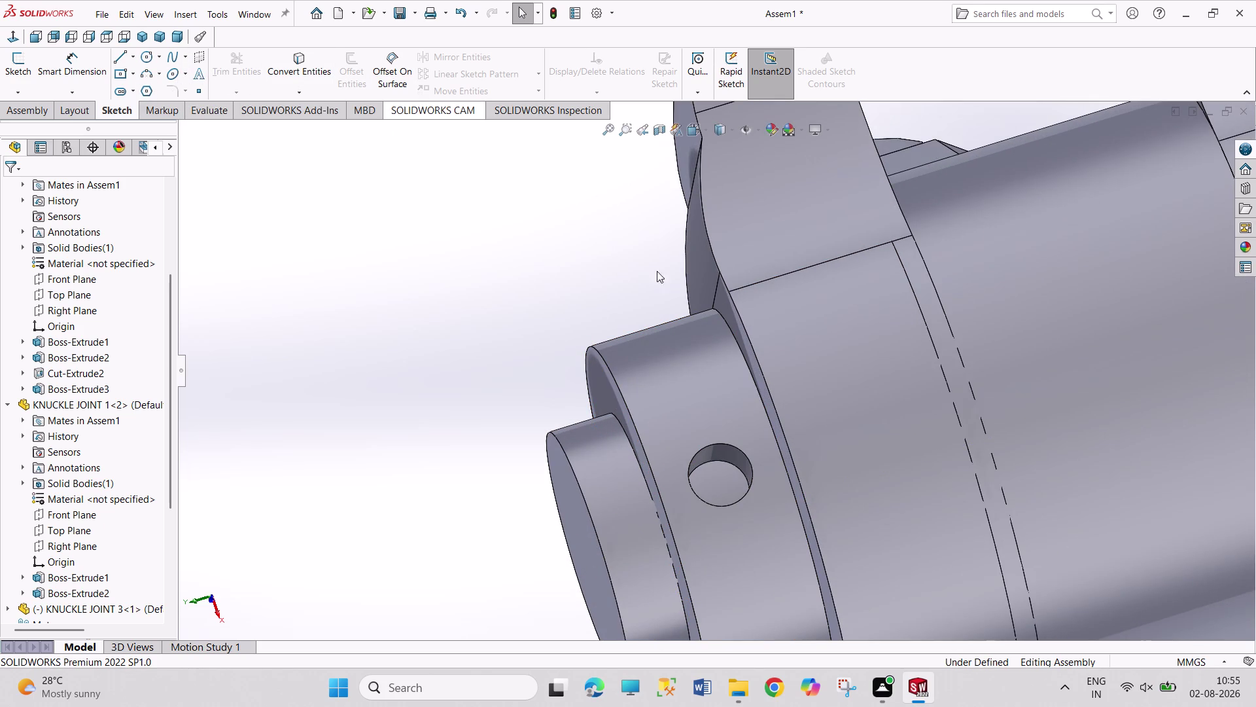
click(749, 461)
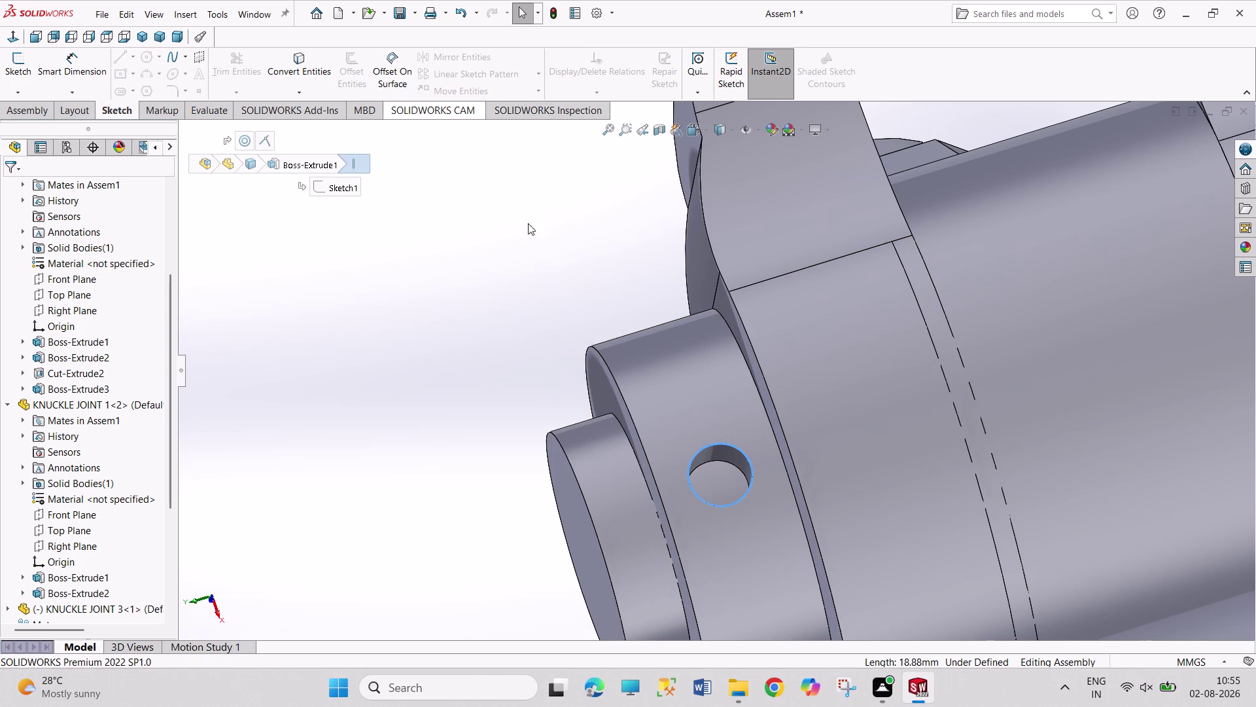
click(422, 542)
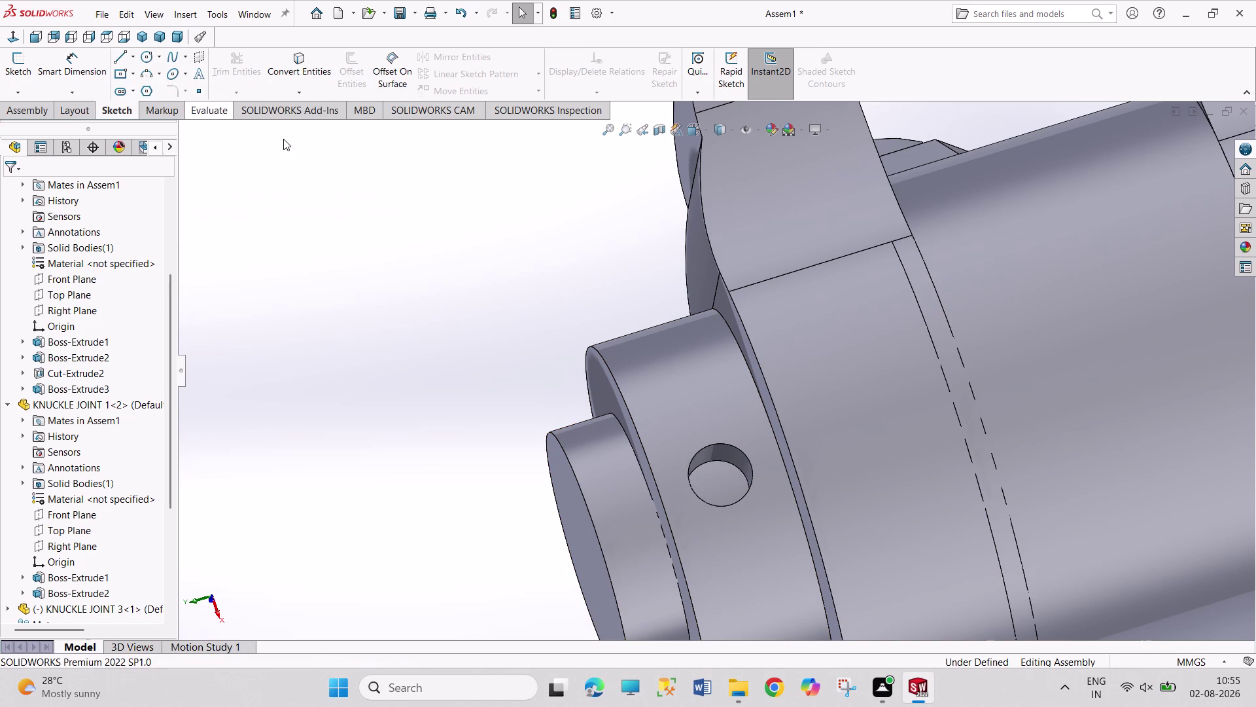
click(5, 68)
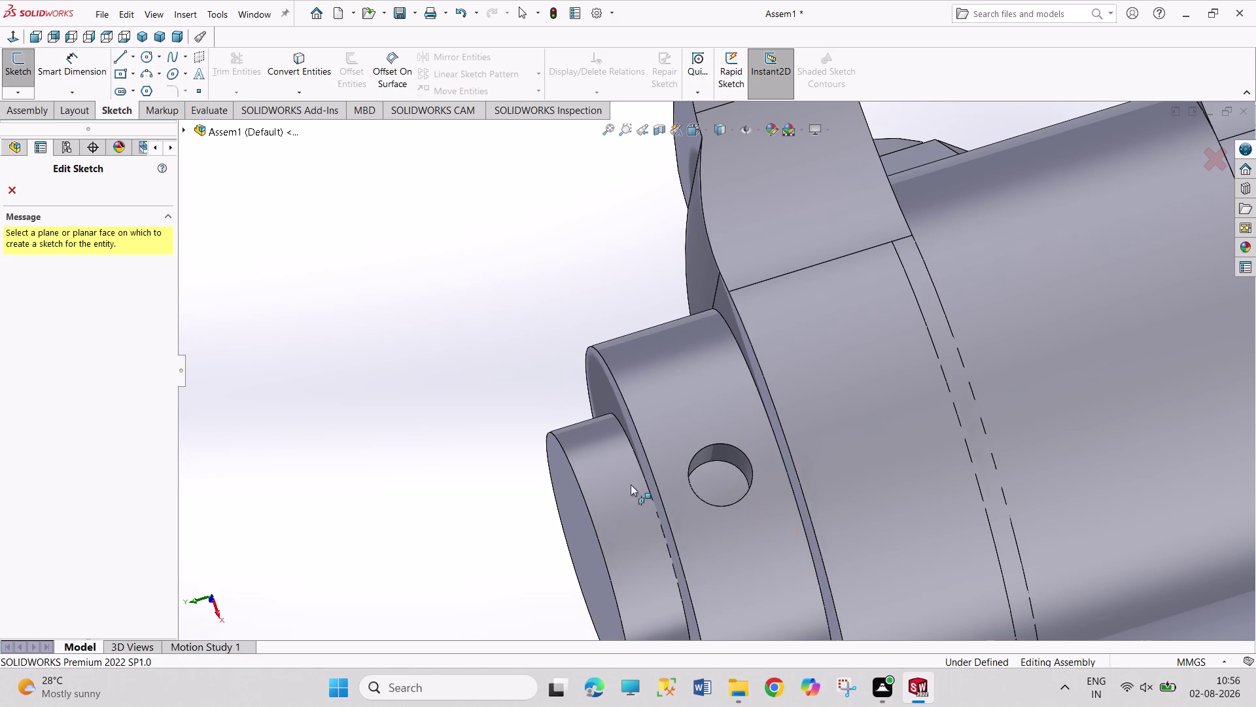
click(20, 72)
scroll(up, 3)
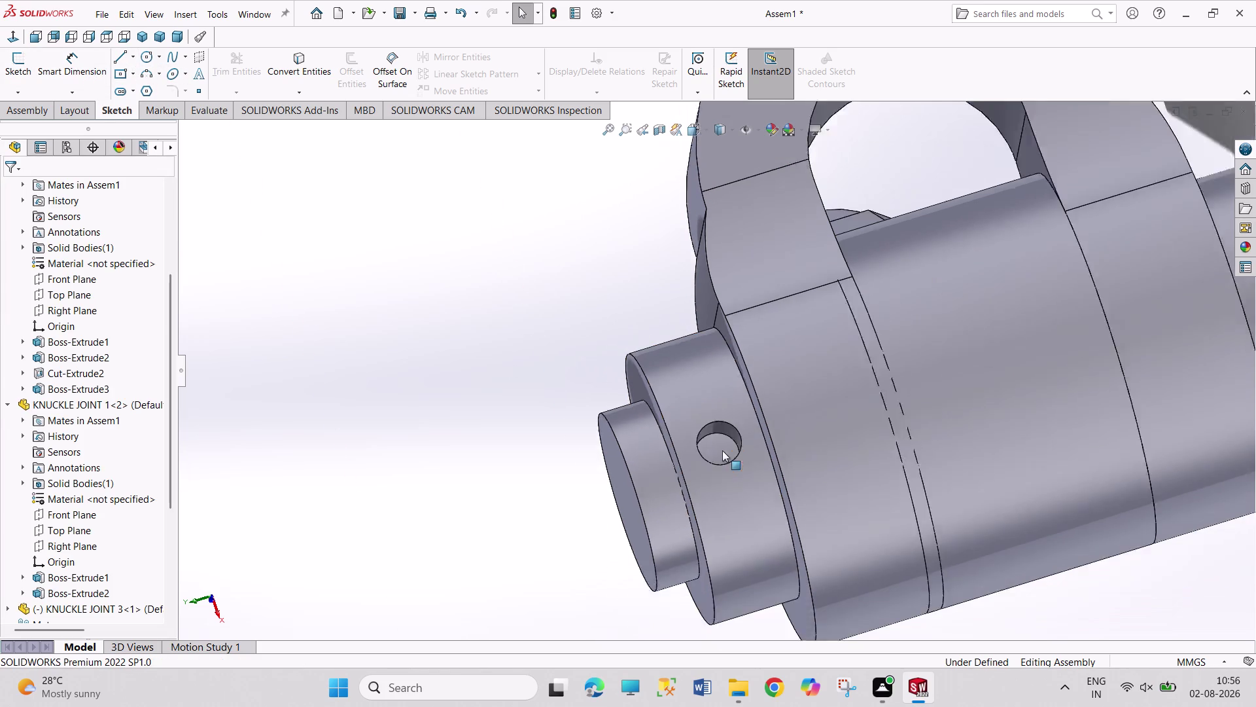
scroll(up, 3)
scroll(up, 3)
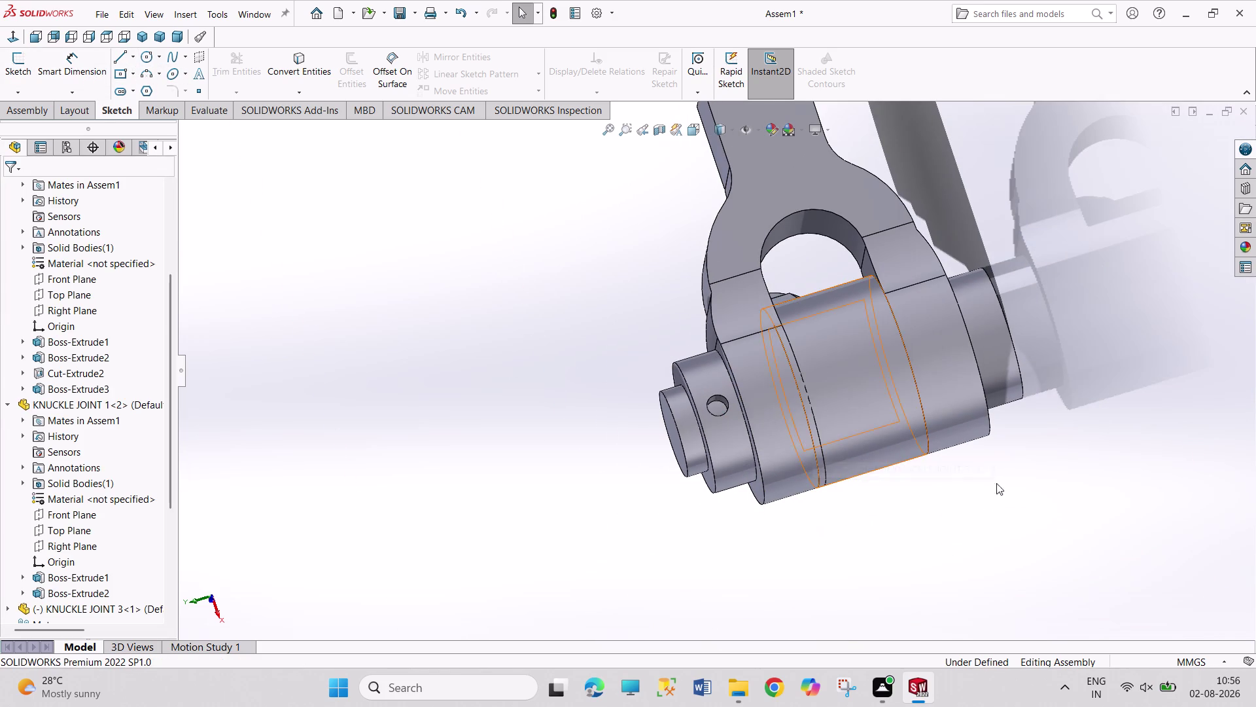
middle_drag(1078, 524, 1082, 493)
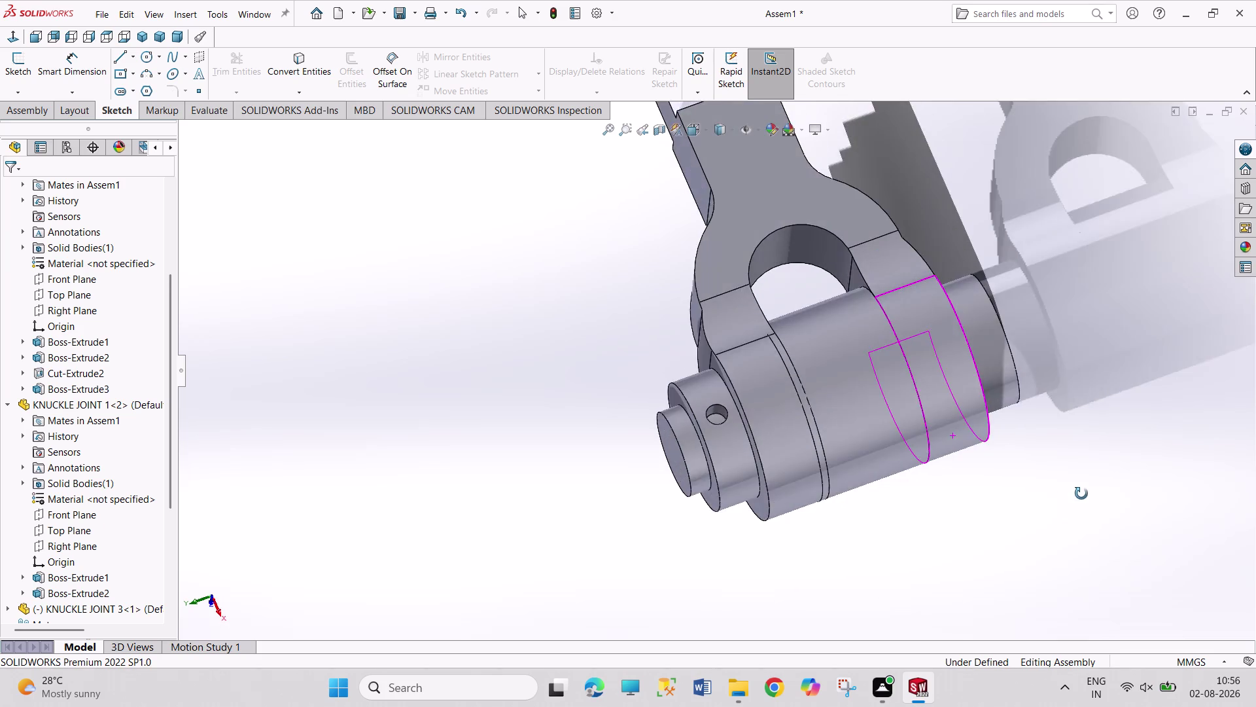
middle_drag(1082, 493, 1055, 490)
middle_drag(618, 333, 590, 457)
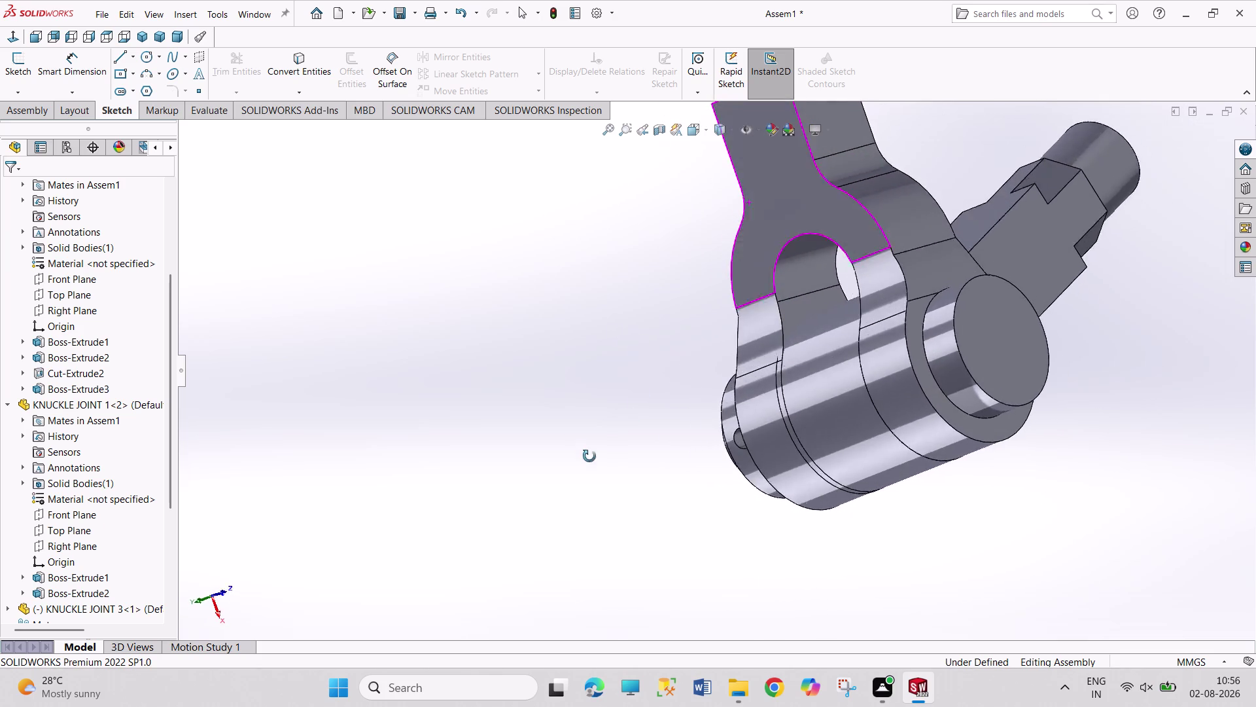
middle_drag(590, 456, 652, 302)
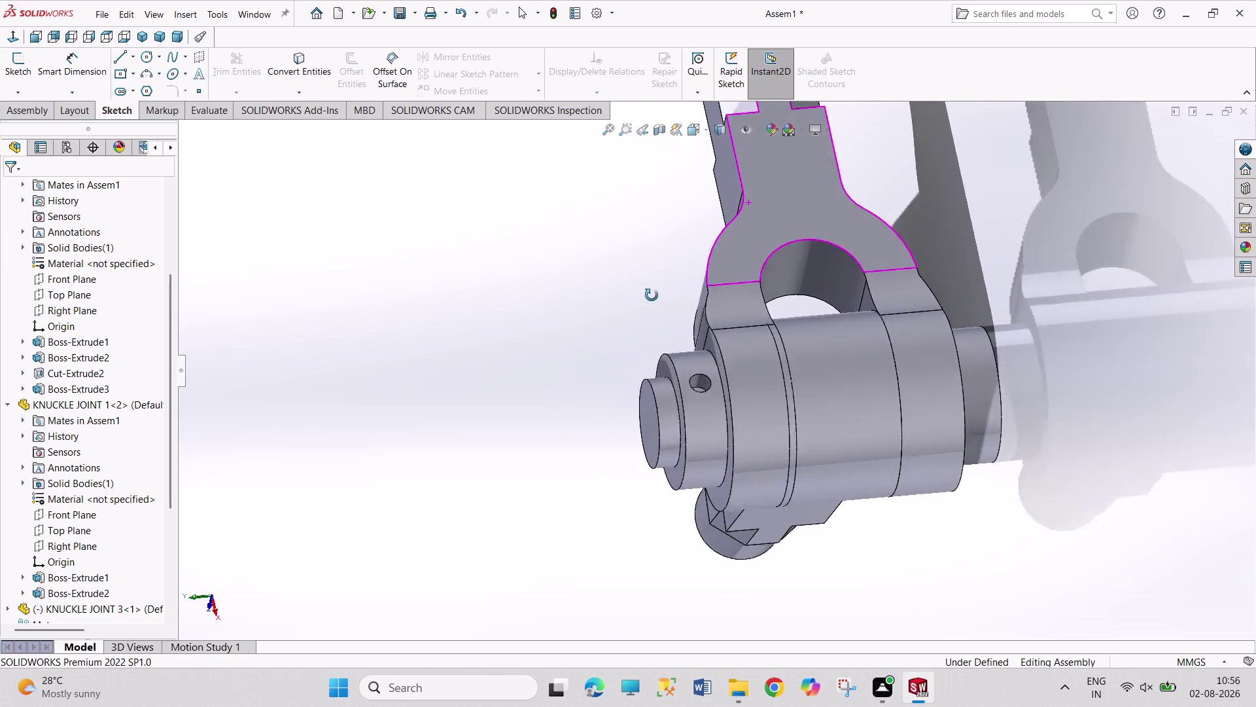
middle_drag(652, 302, 635, 287)
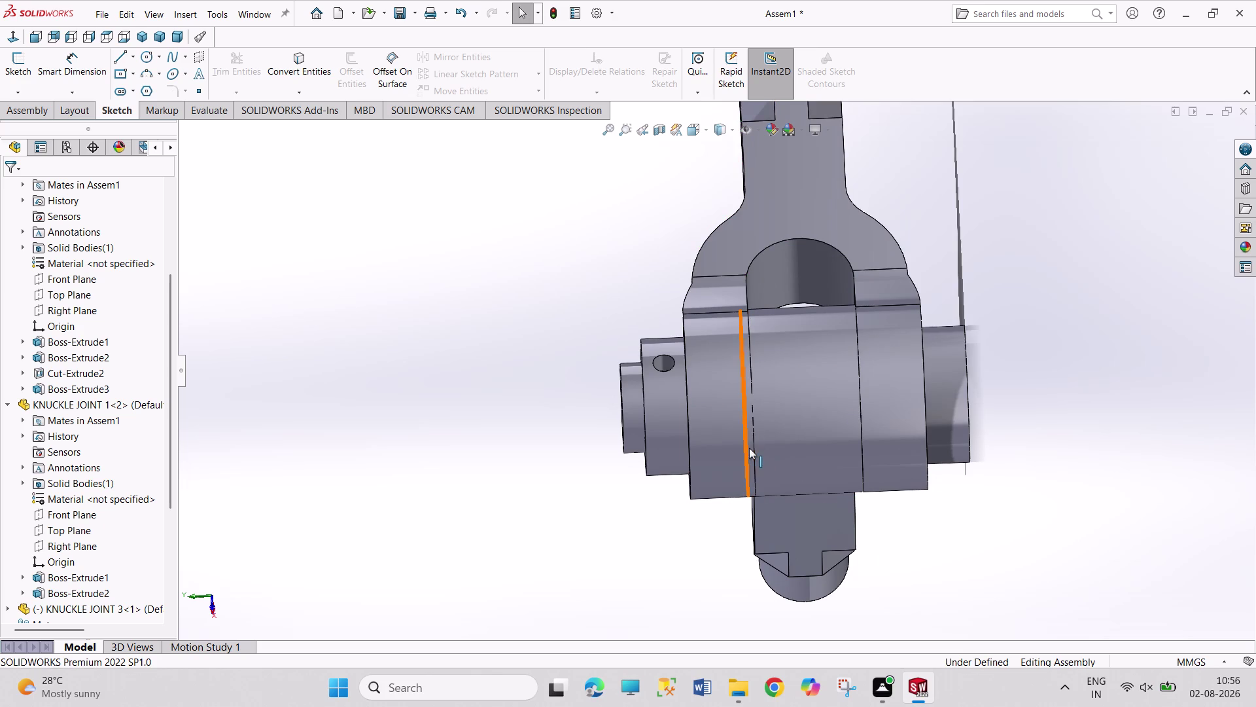
middle_drag(609, 257, 638, 351)
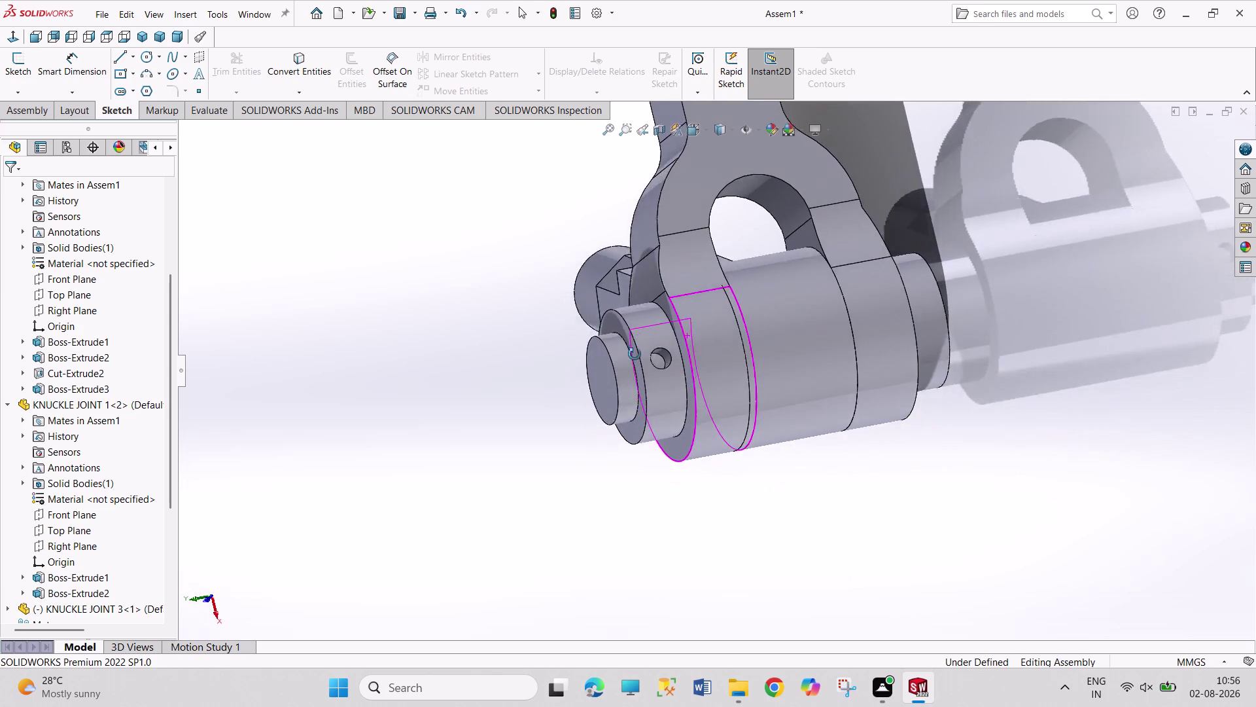
middle_drag(637, 350, 600, 373)
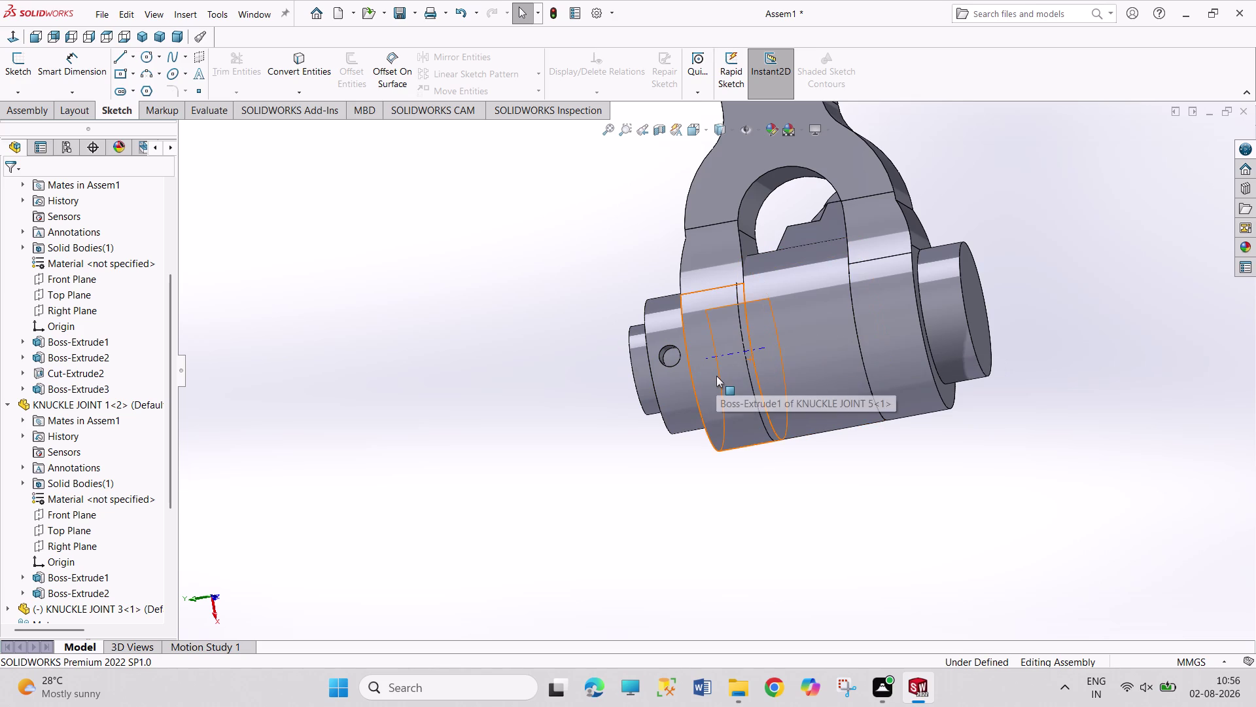
middle_drag(728, 487, 759, 435)
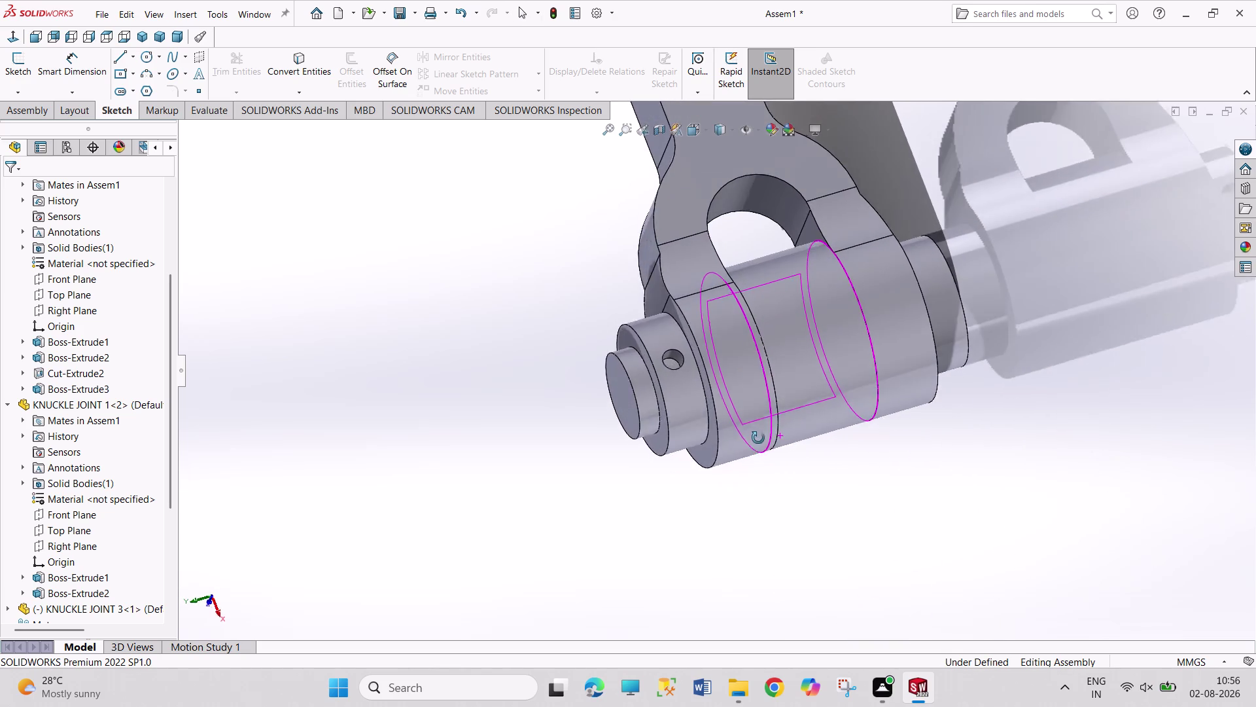
middle_drag(758, 436, 742, 450)
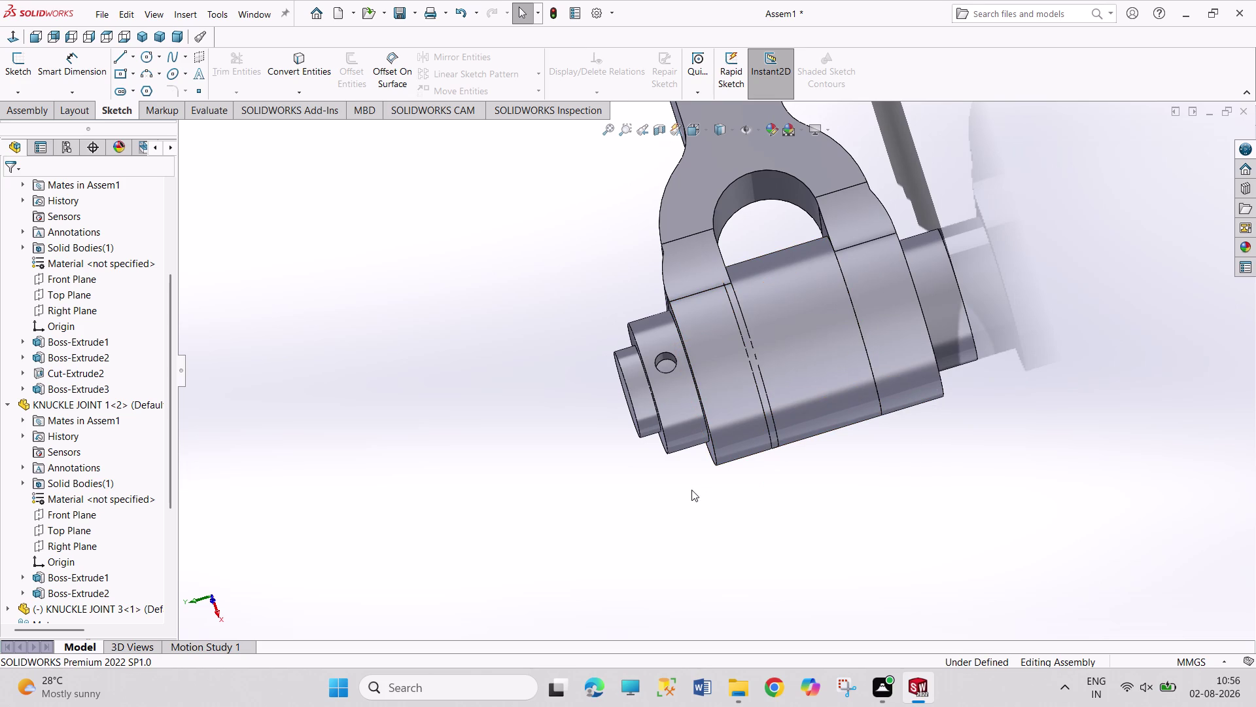
click(672, 369)
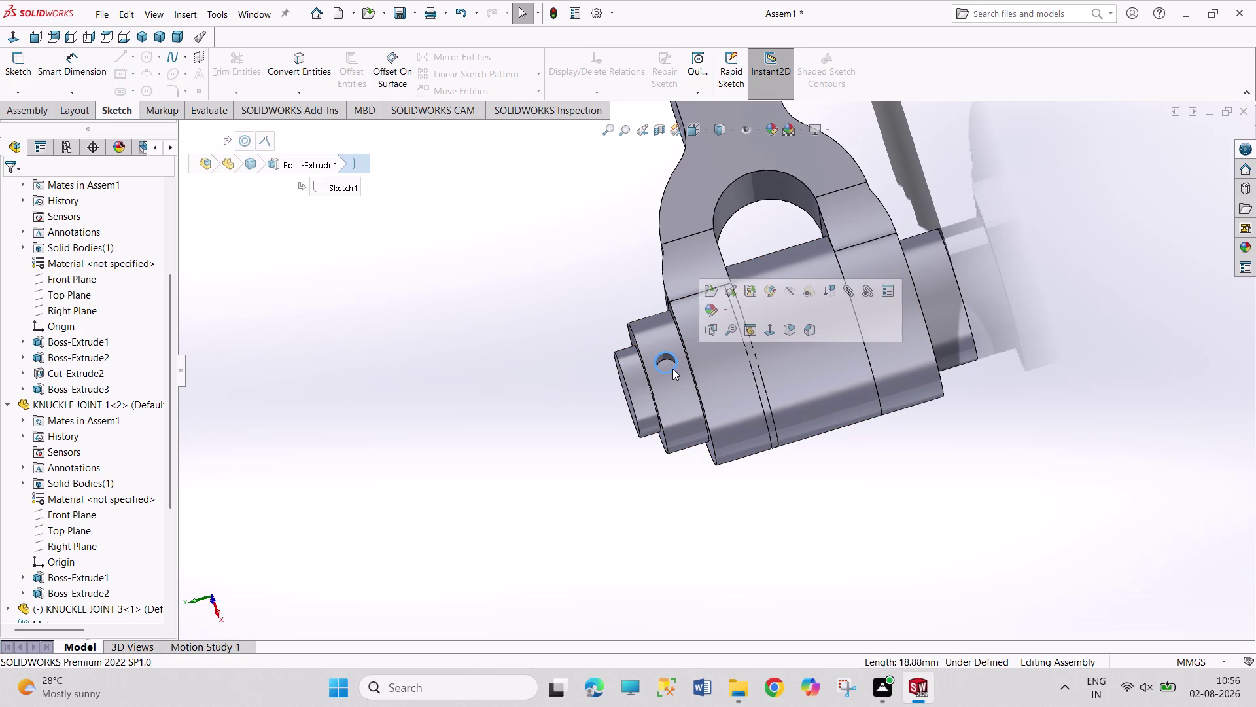
click(683, 394)
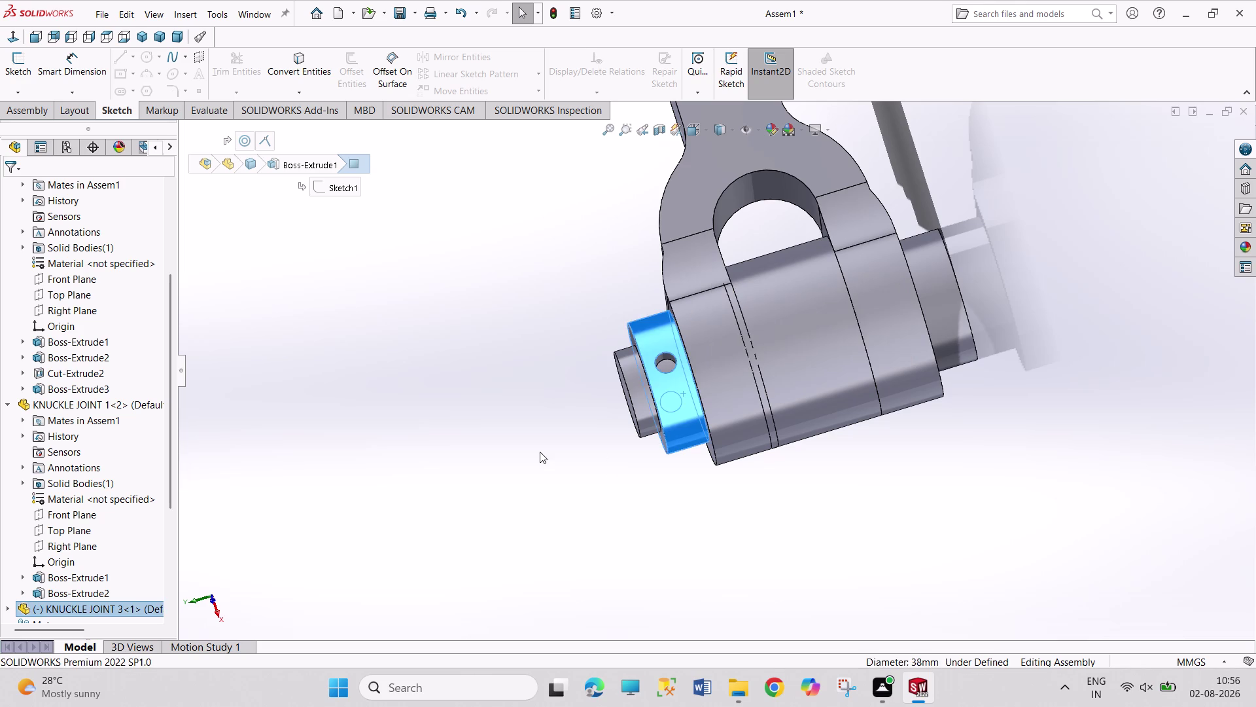
click(540, 452)
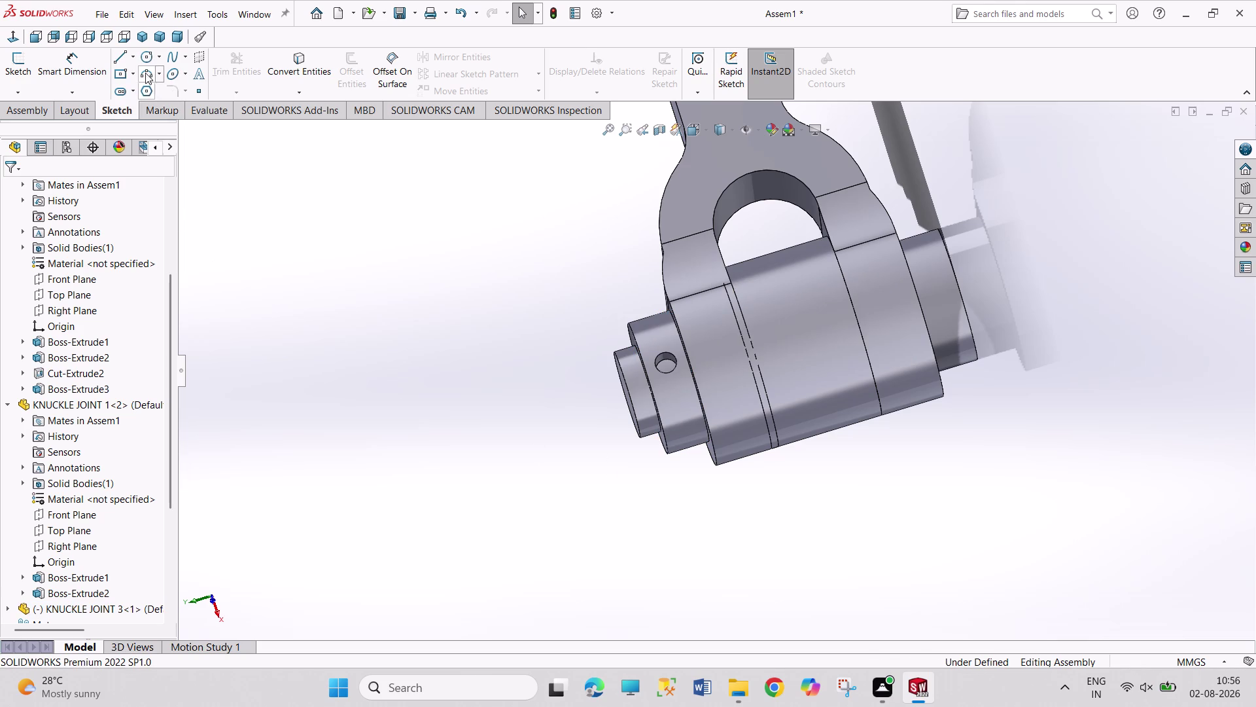
click(76, 310)
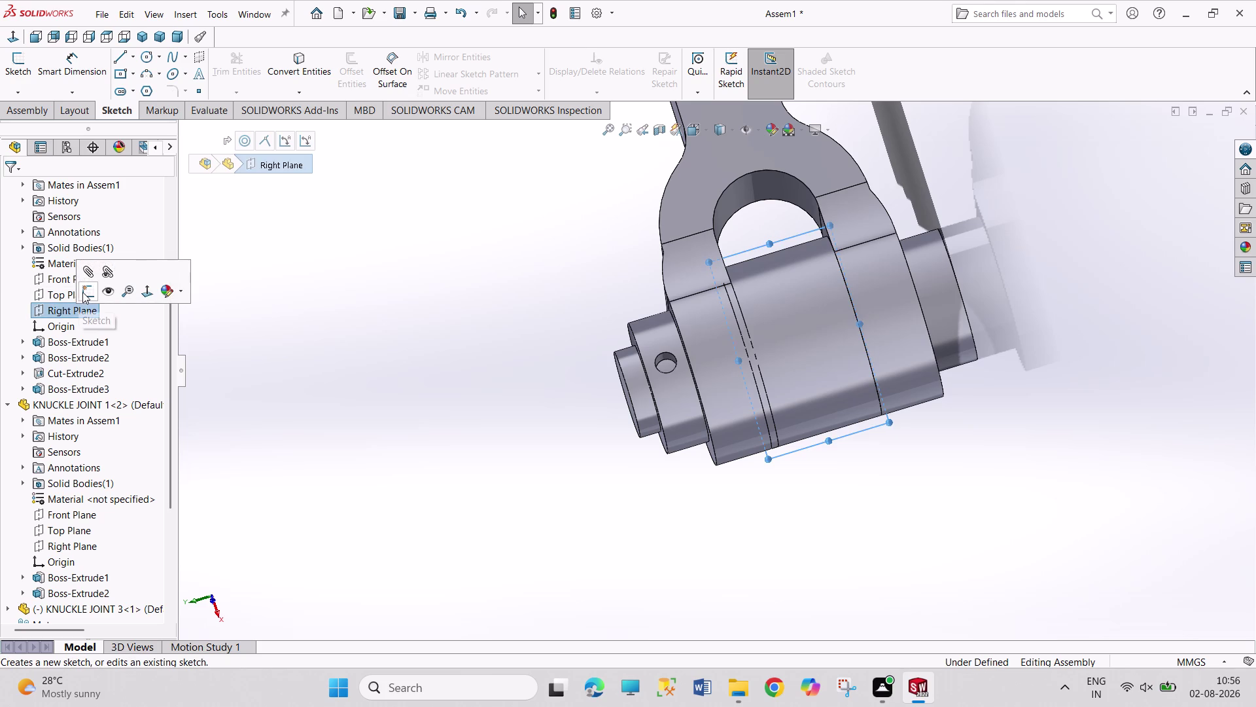
Start a new sketch on the assembly's Right Plane.
click(83, 290)
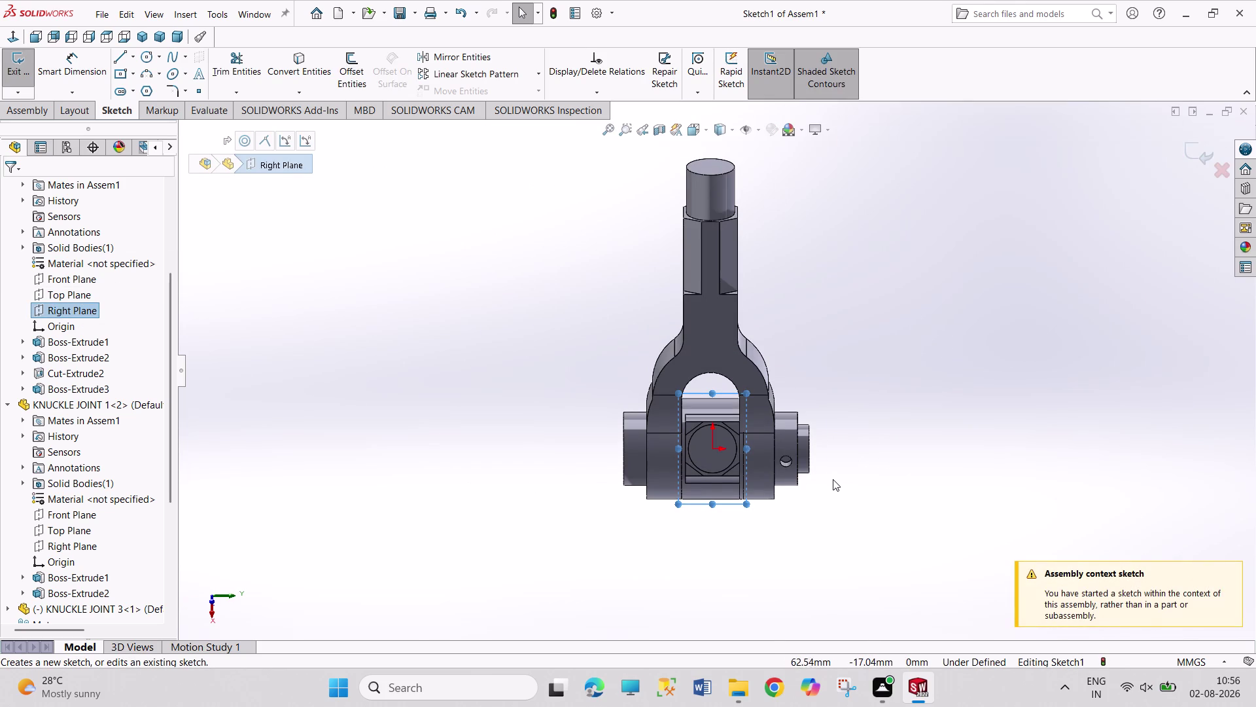
scroll(down, 3)
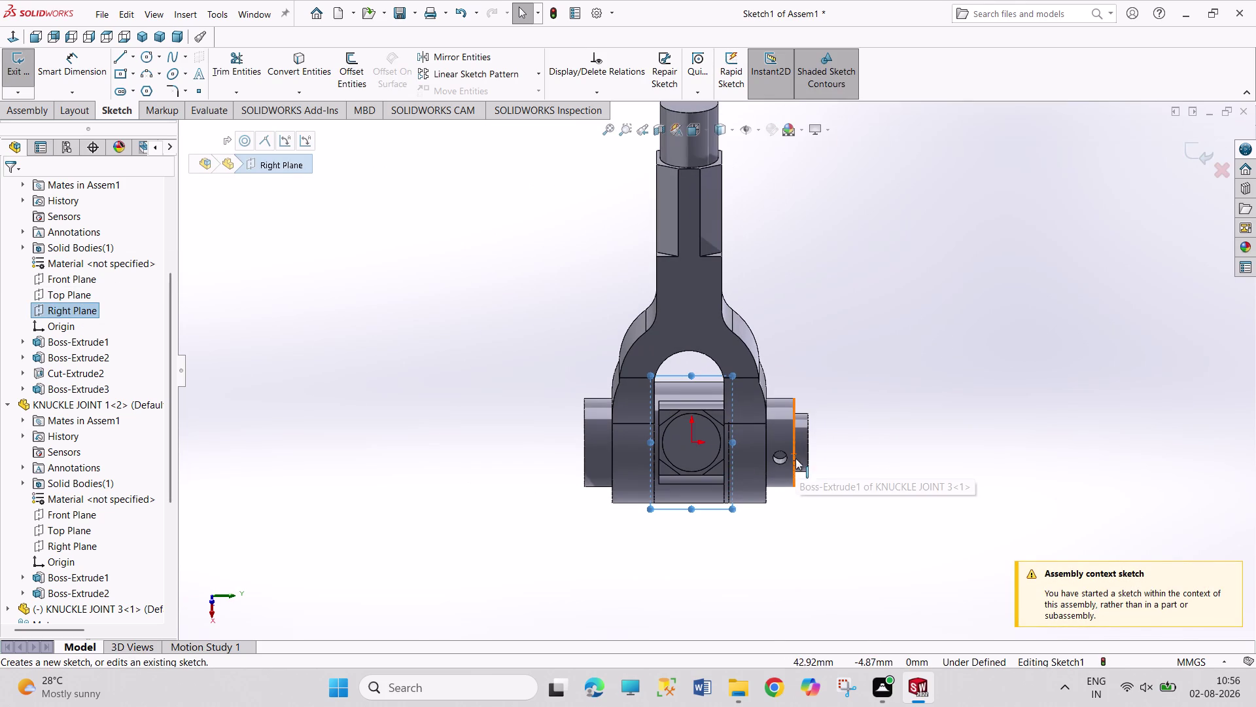
scroll(down, 3)
scroll(down, 3)
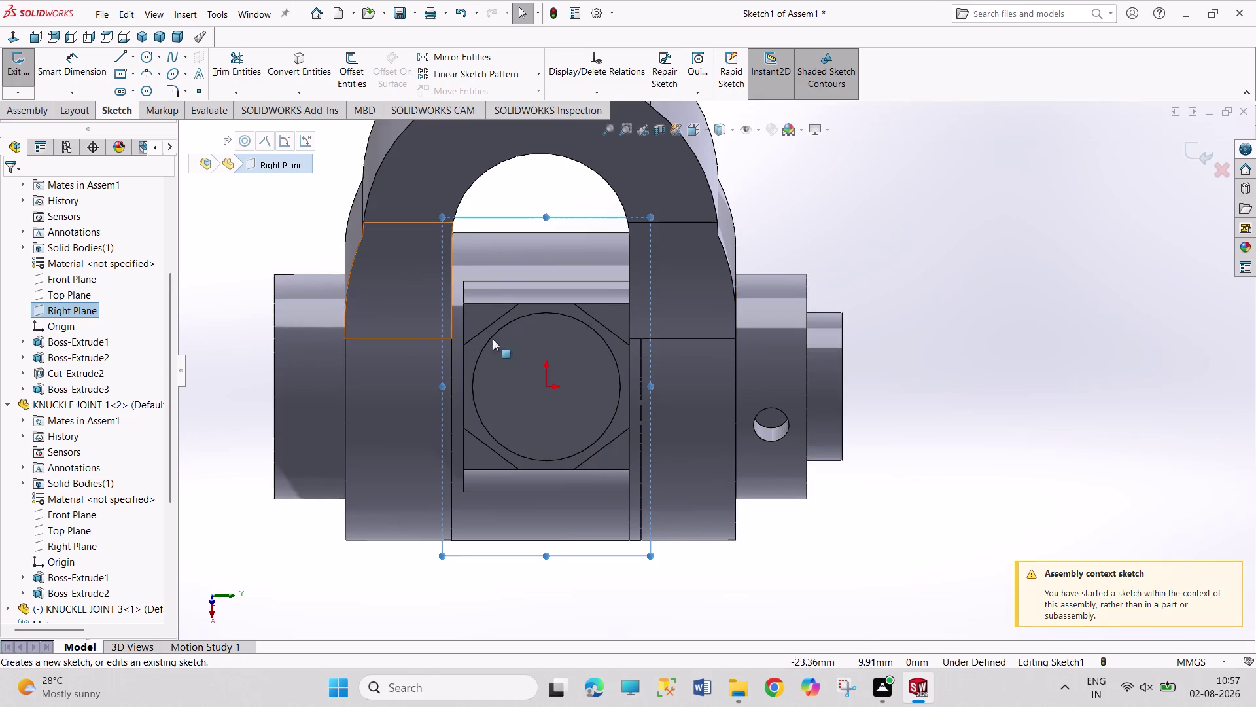
middle_drag(934, 355, 818, 373)
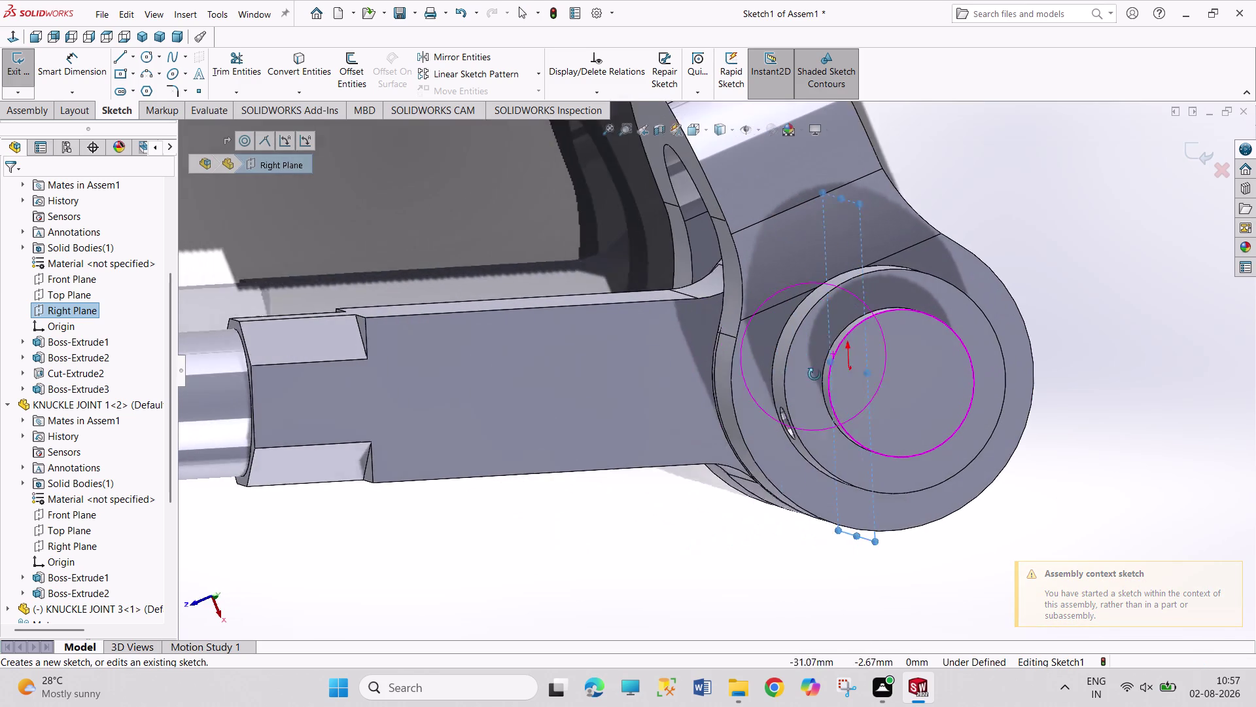
middle_drag(817, 373, 886, 389)
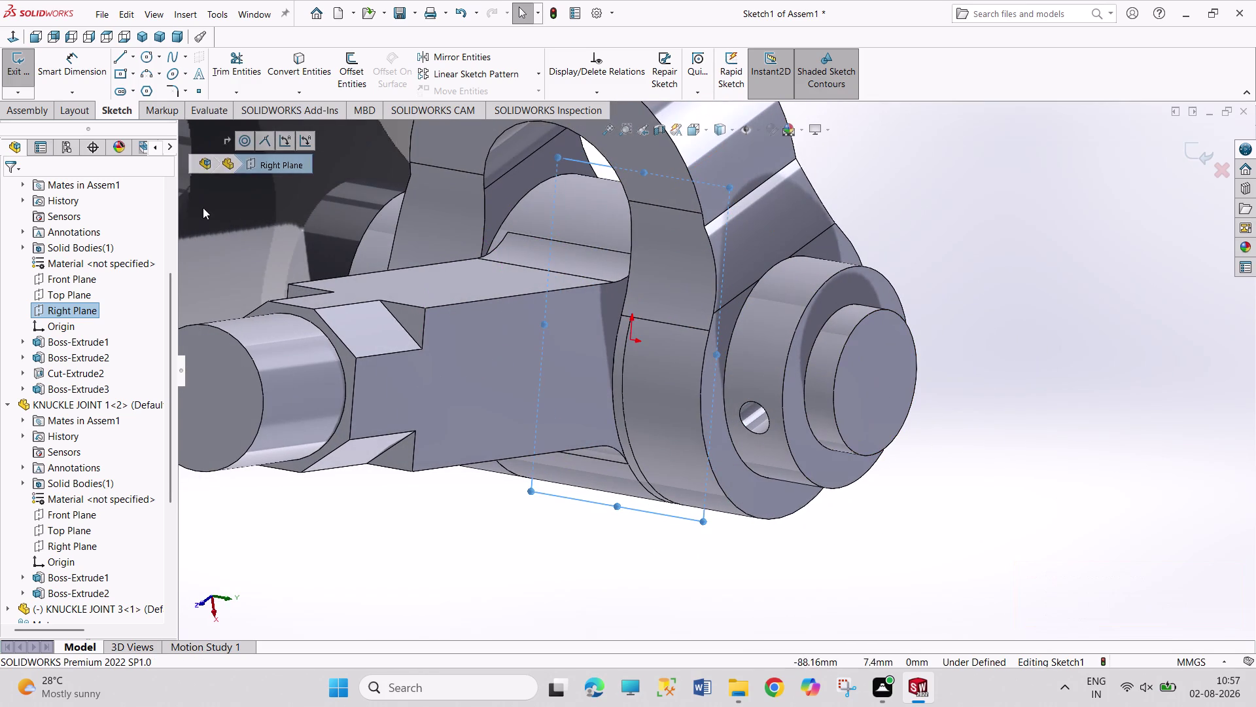
Convert the eye's edge into the sketch and exit the sketch.
click(315, 61)
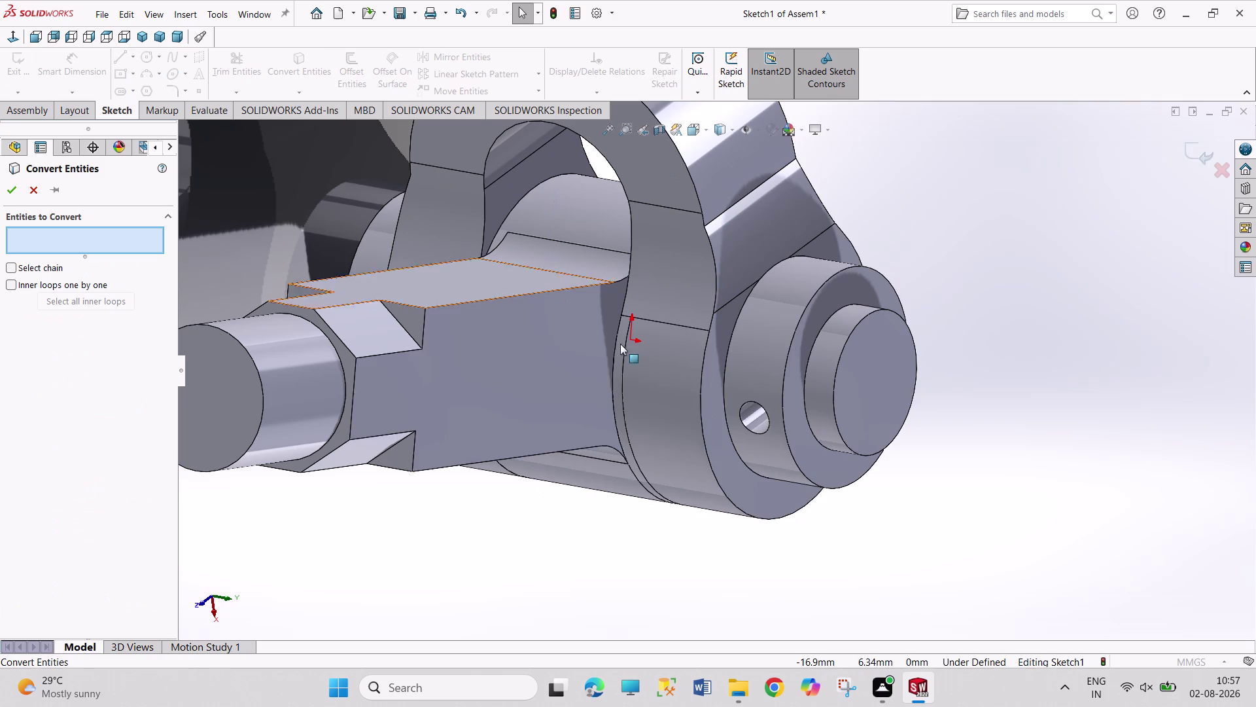
click(766, 429)
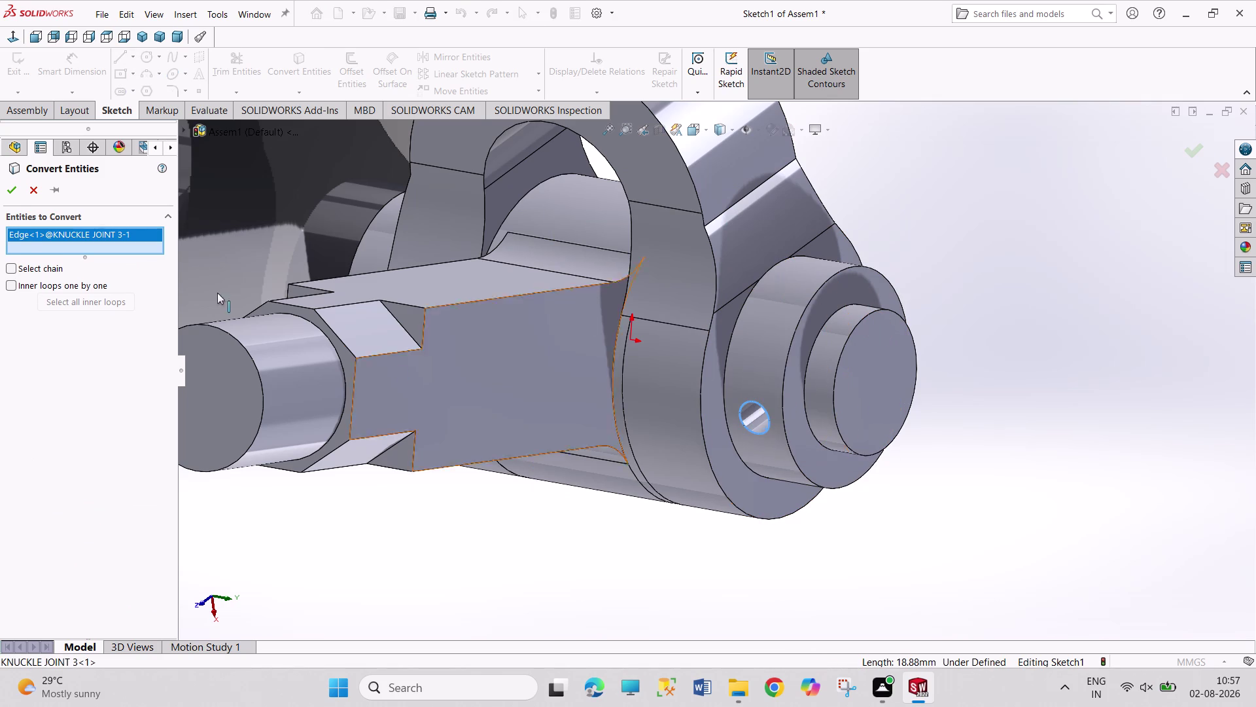
click(8, 198)
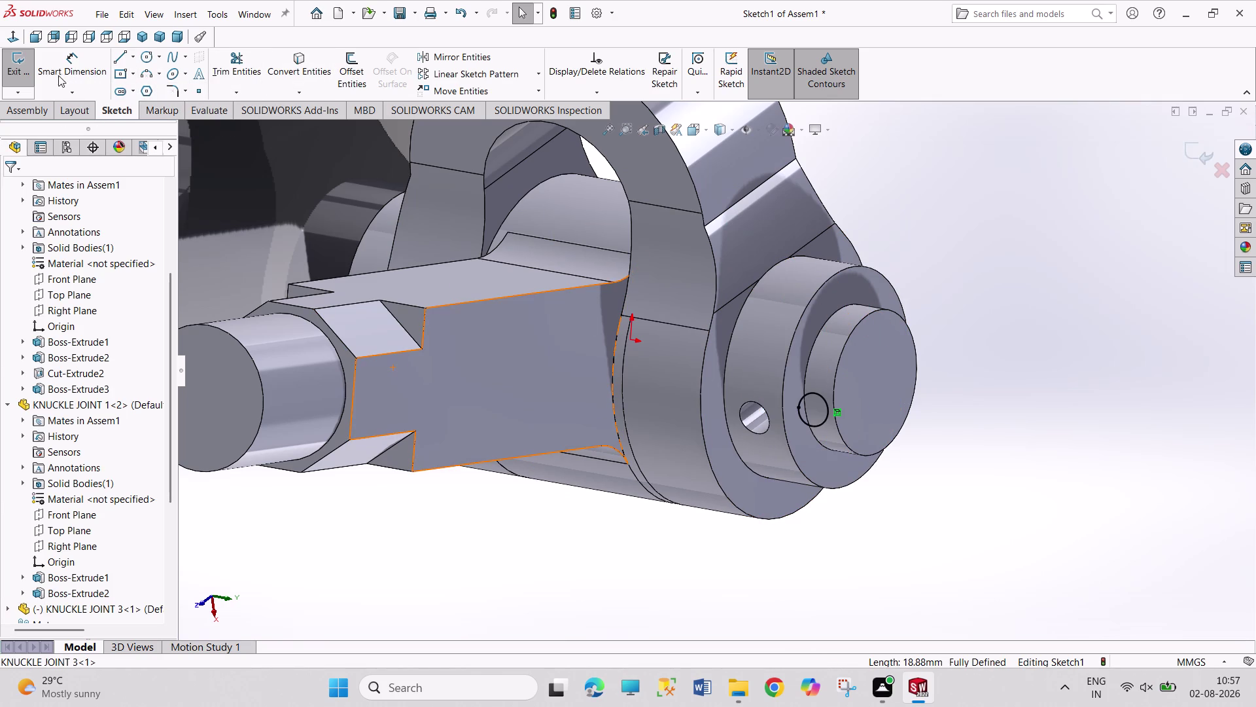
click(14, 68)
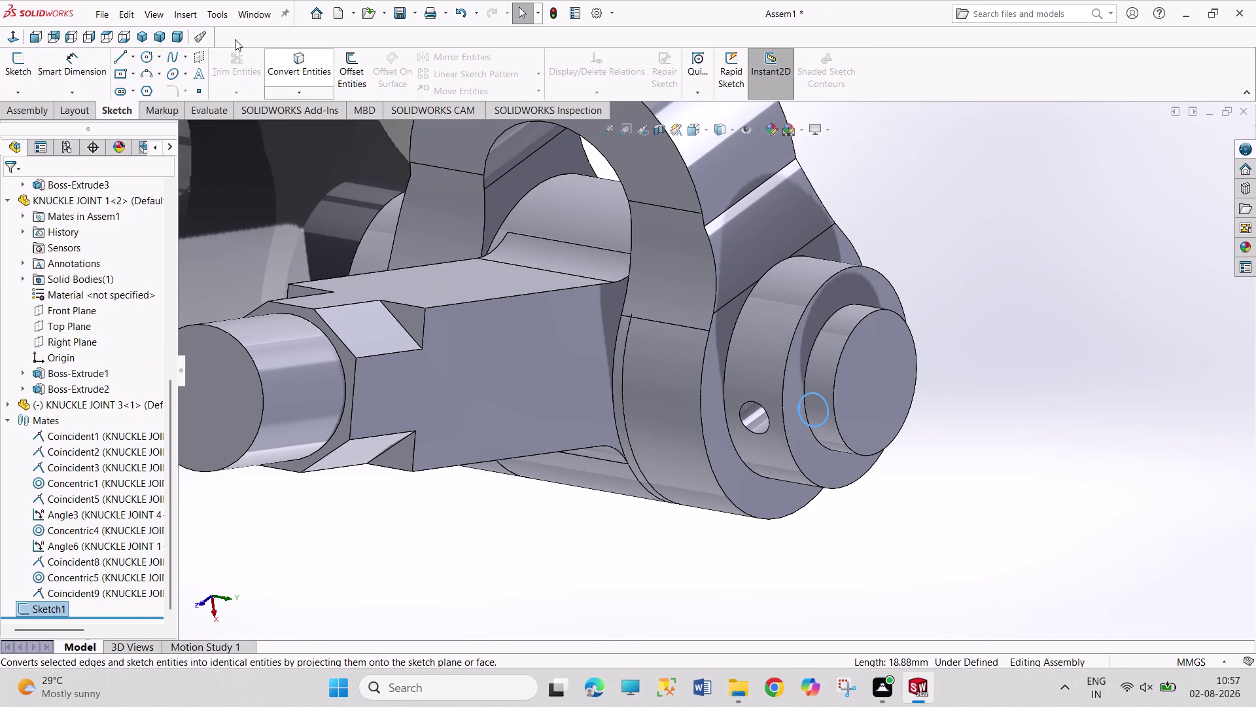
click(196, 12)
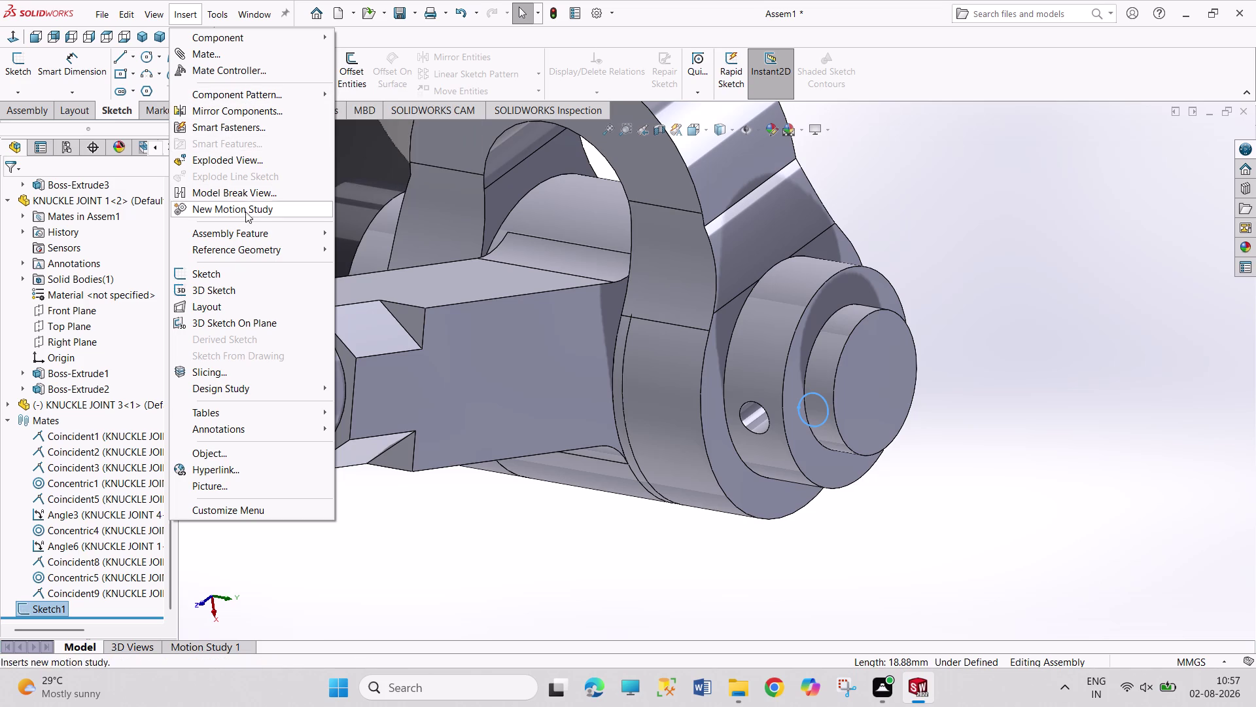
click(401, 549)
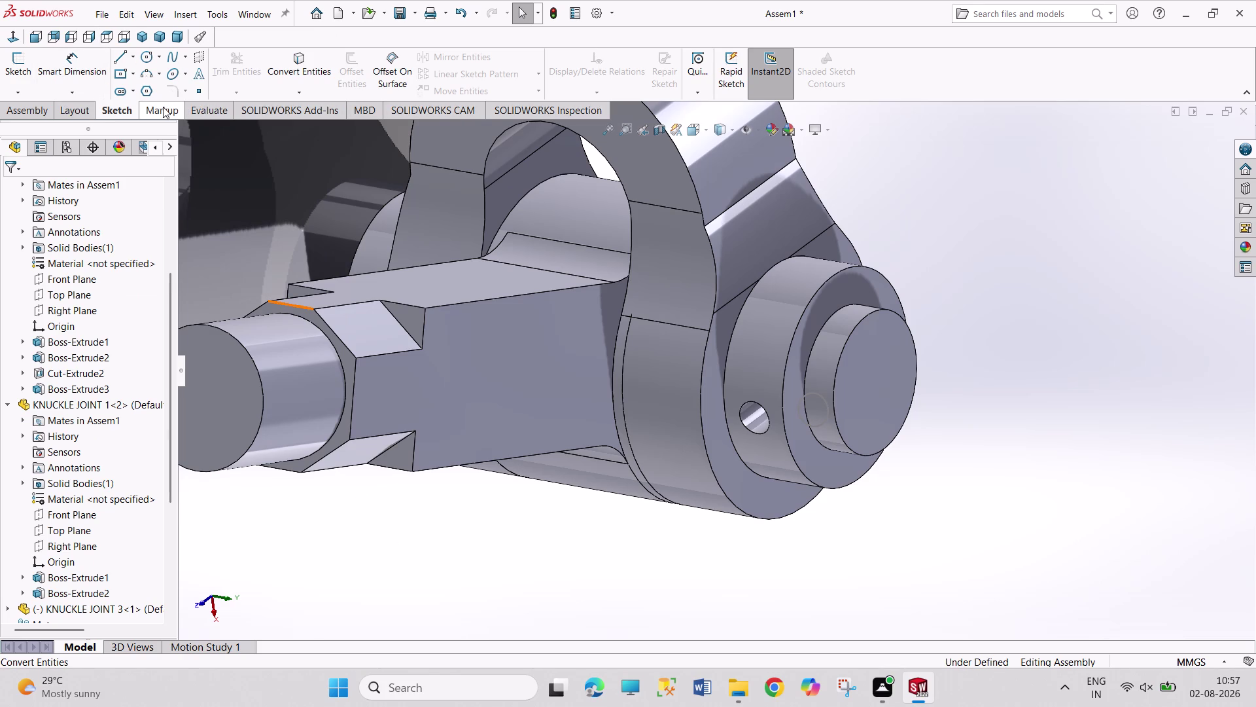
click(43, 113)
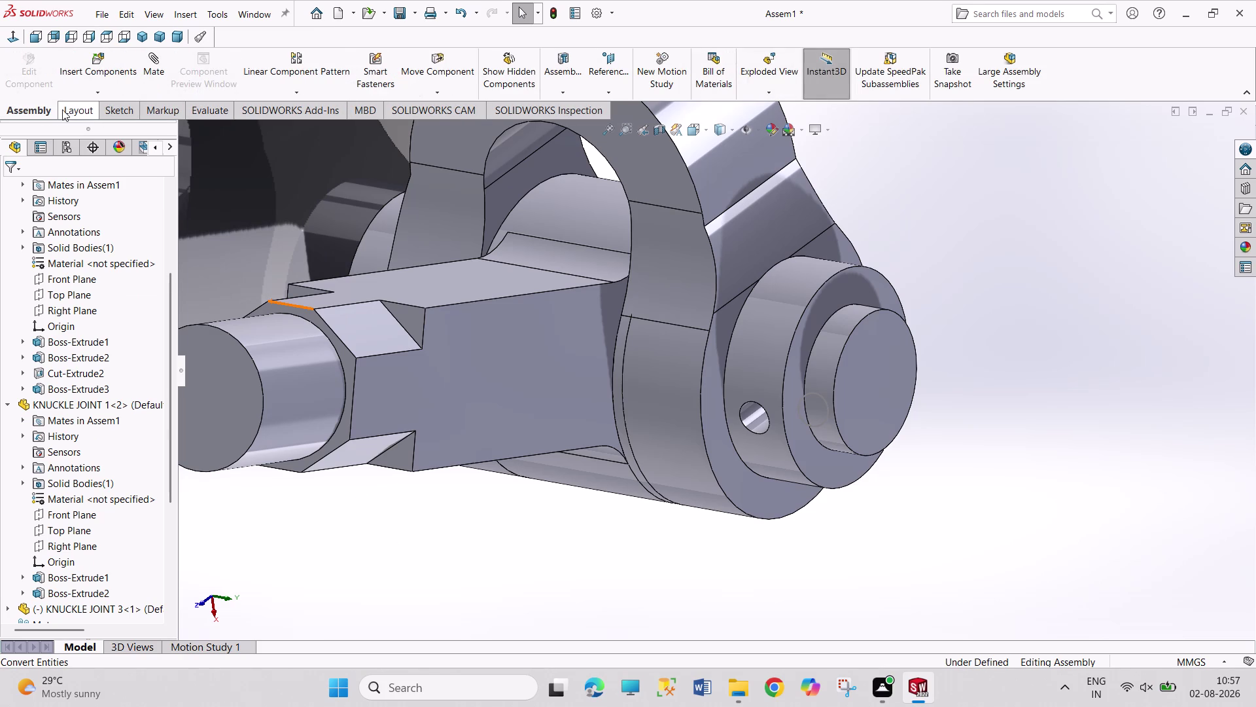
click(72, 111)
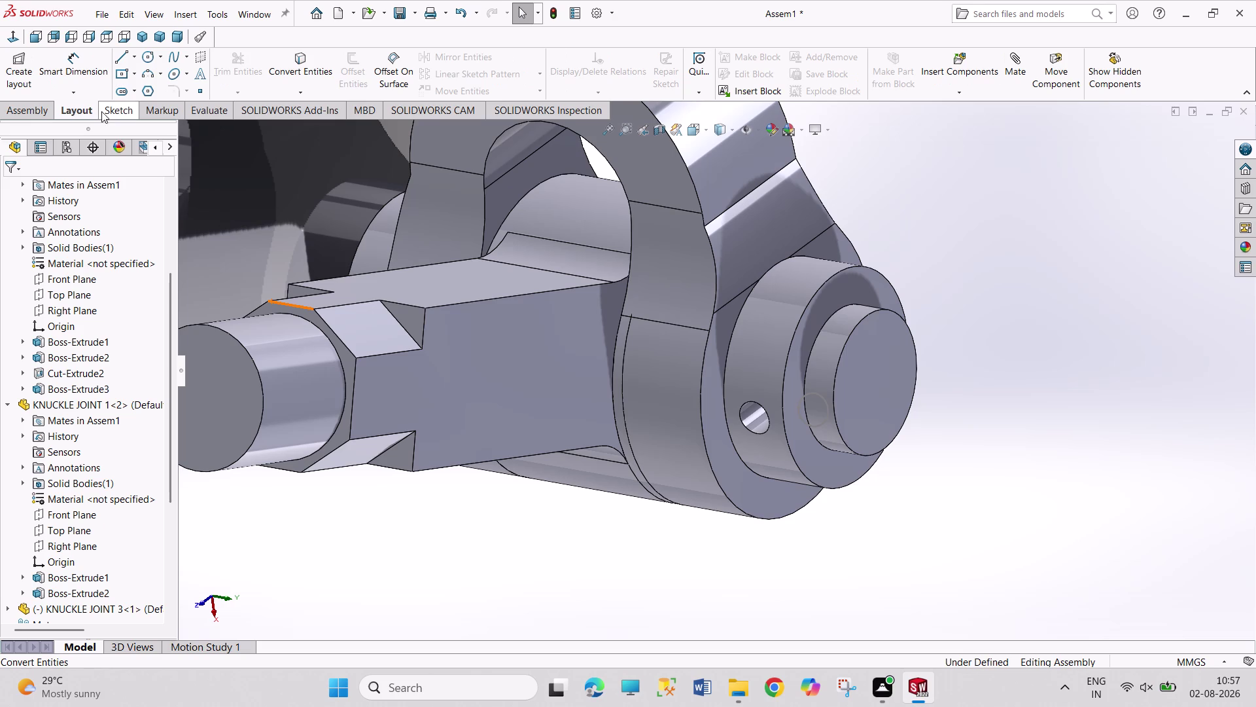
click(134, 110)
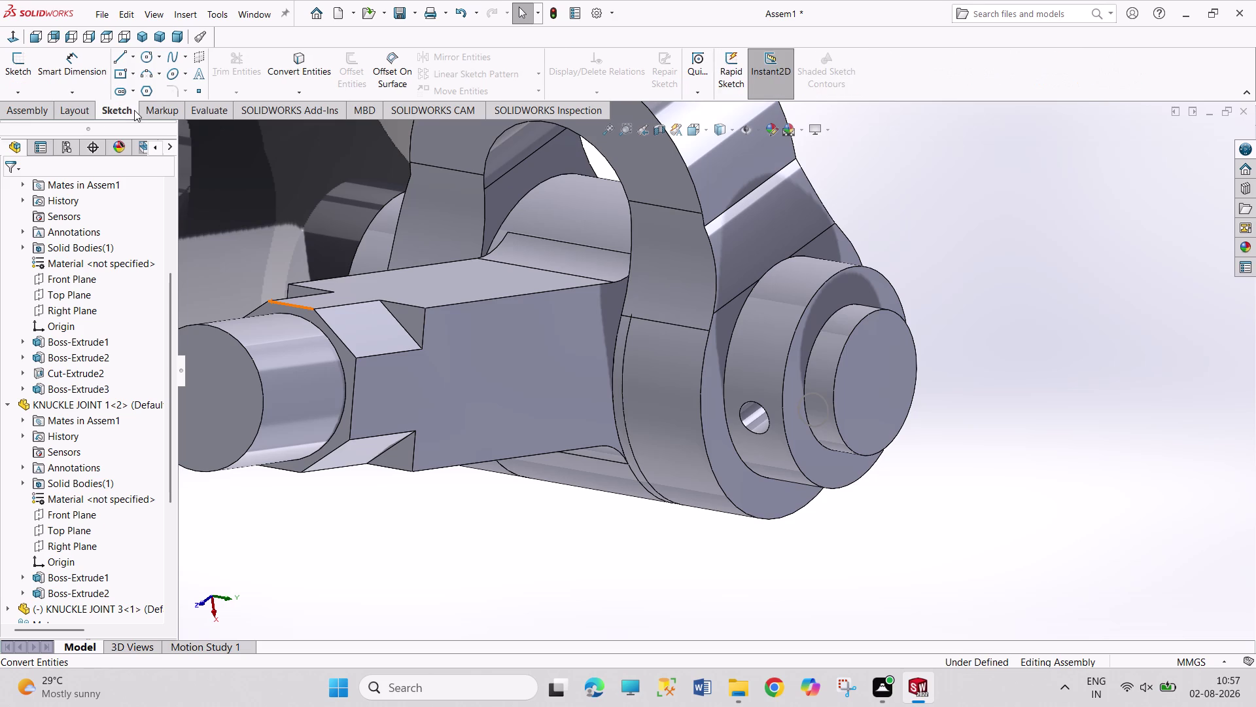
click(154, 109)
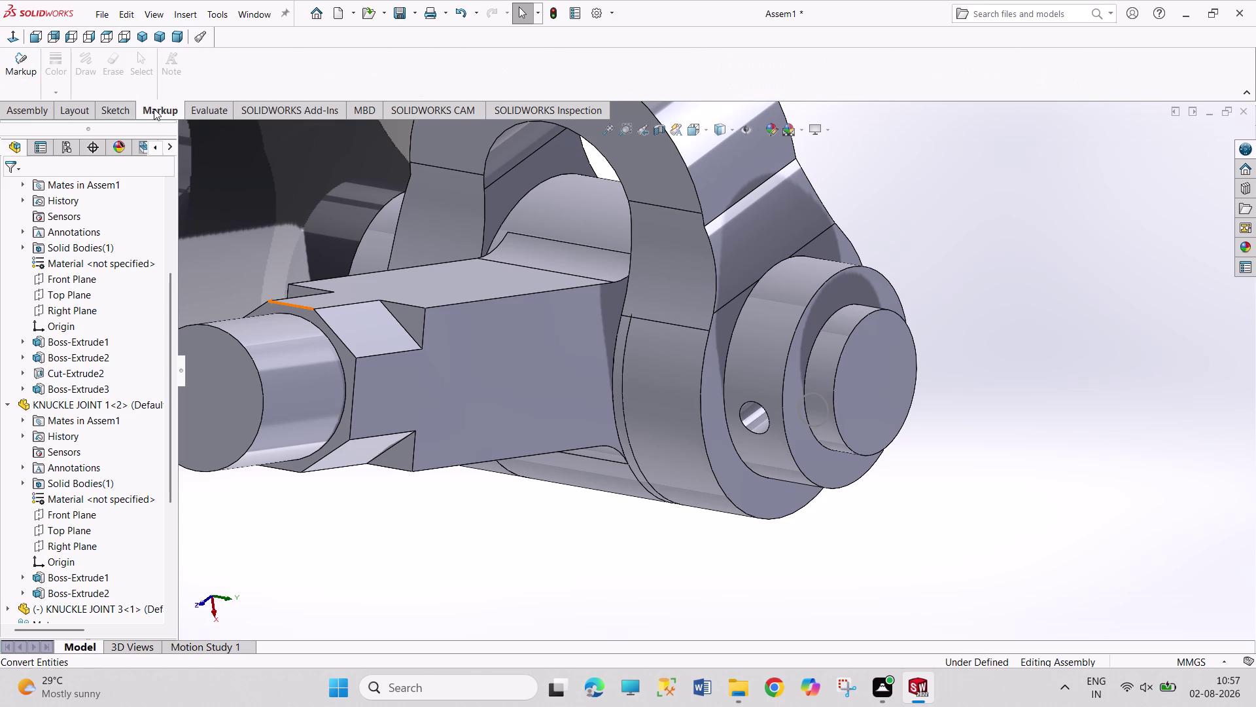
click(203, 111)
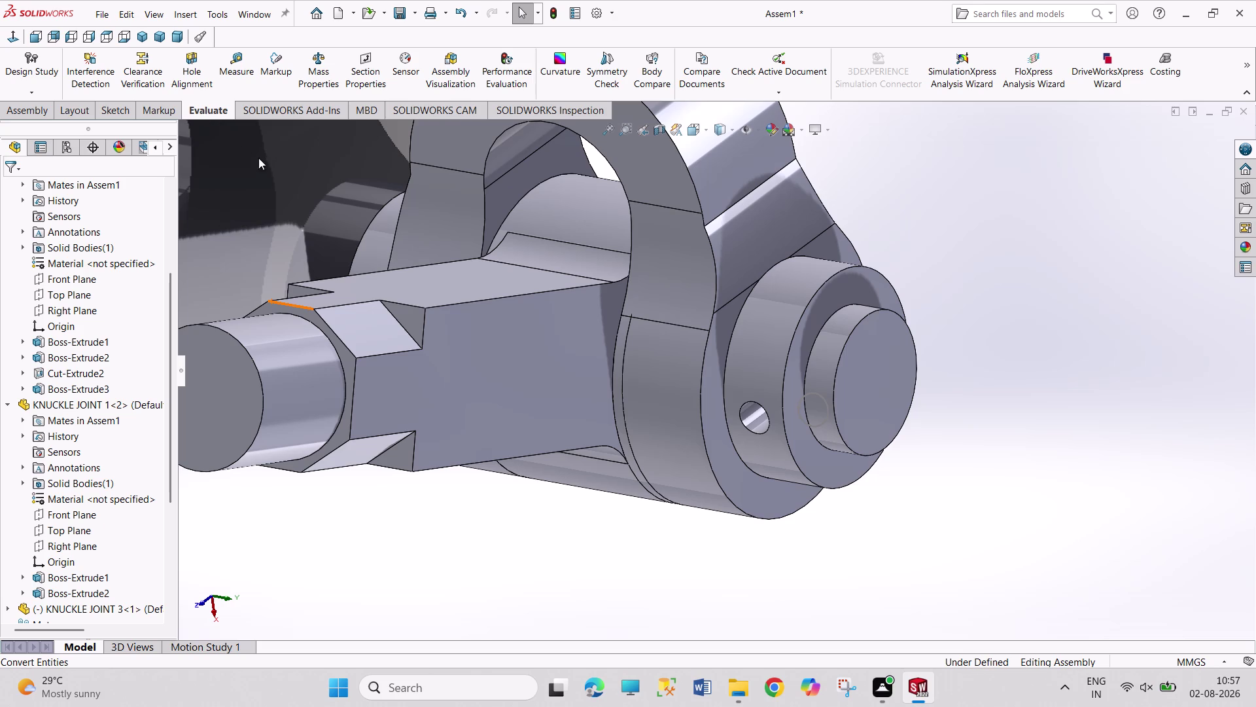
click(260, 181)
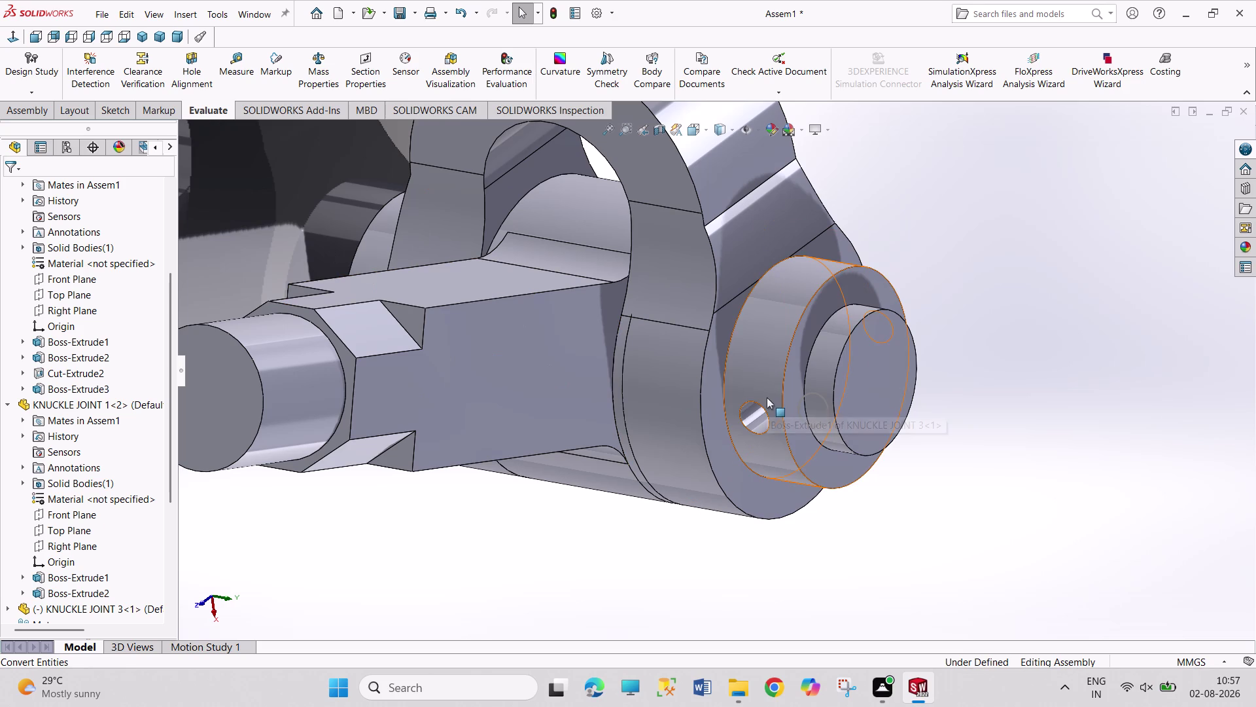
middle_drag(734, 399, 684, 207)
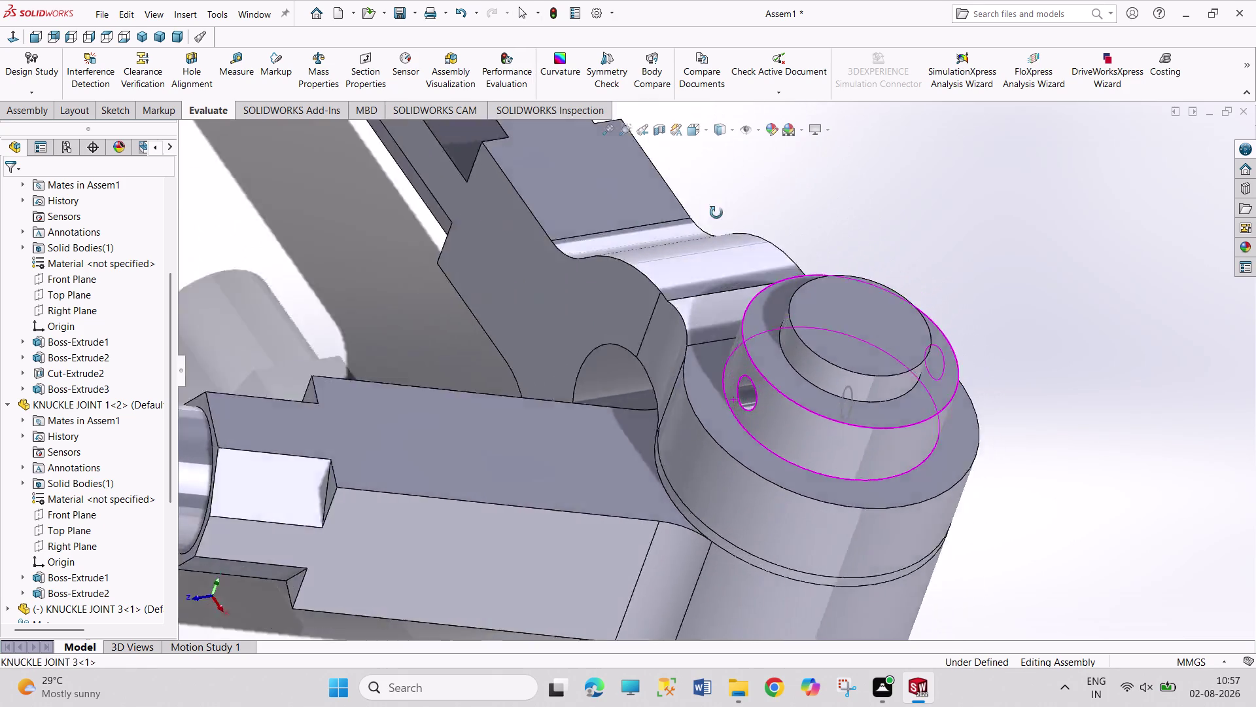
middle_drag(683, 207, 612, 468)
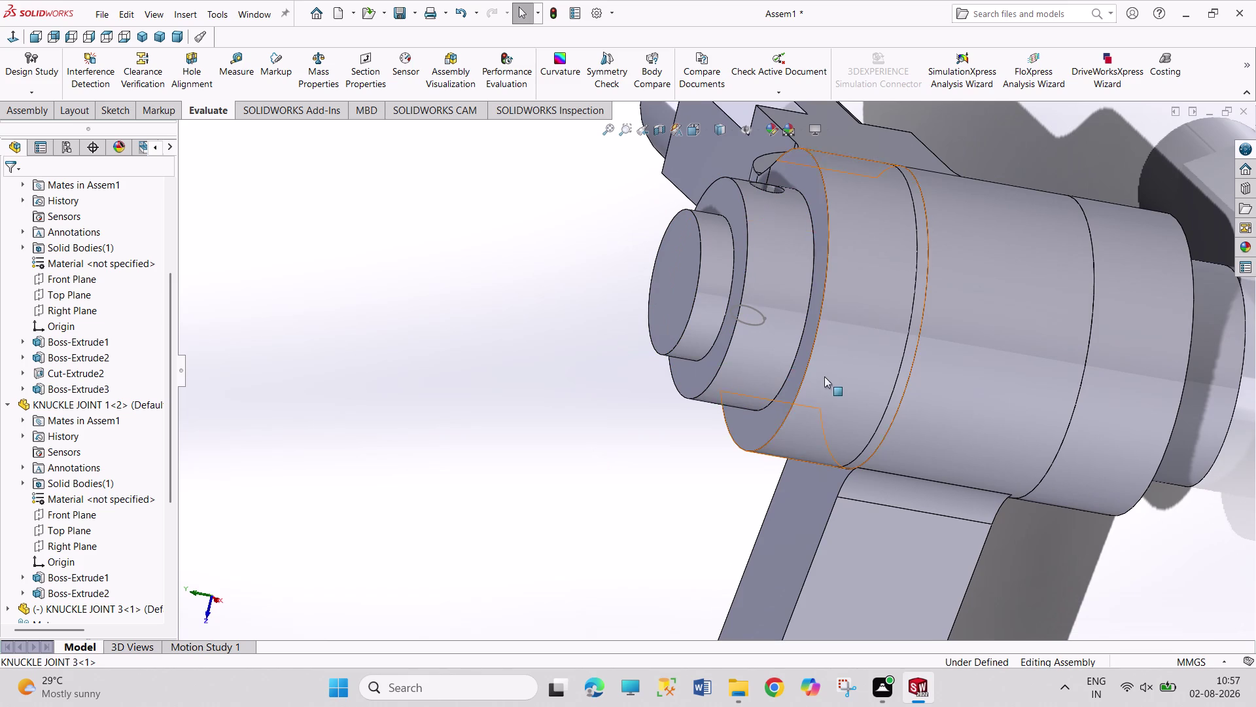
click(760, 326)
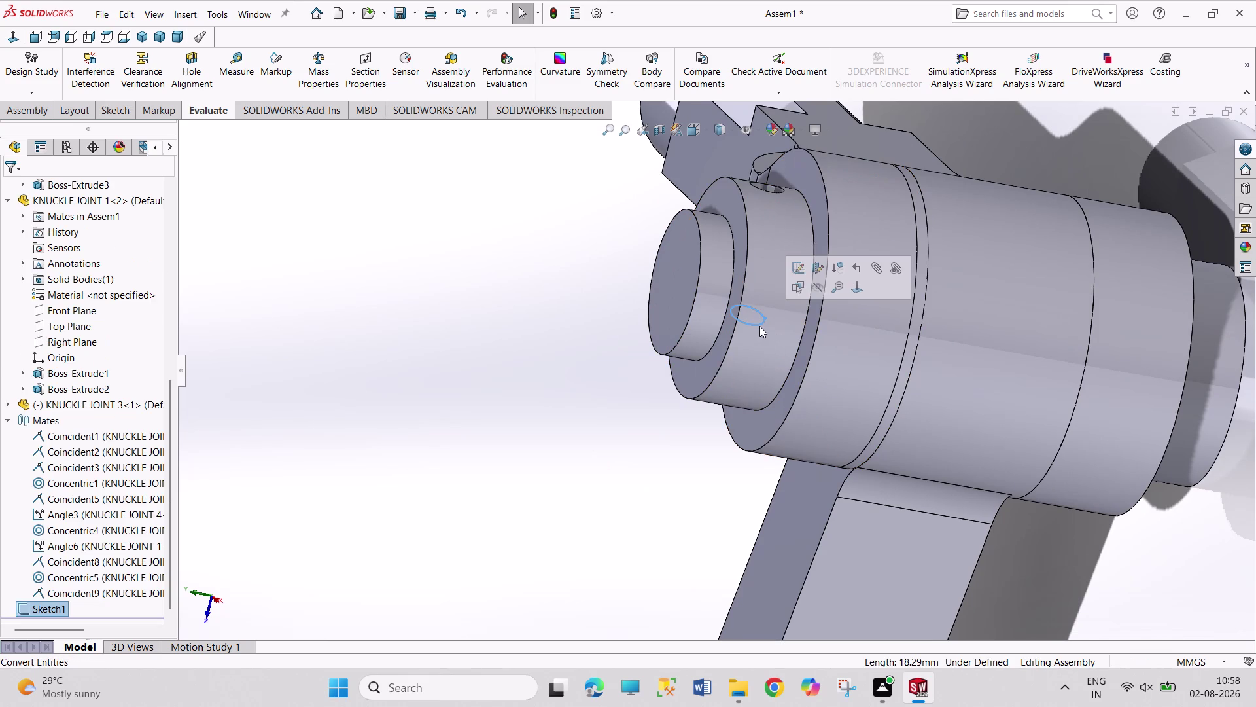
click(188, 9)
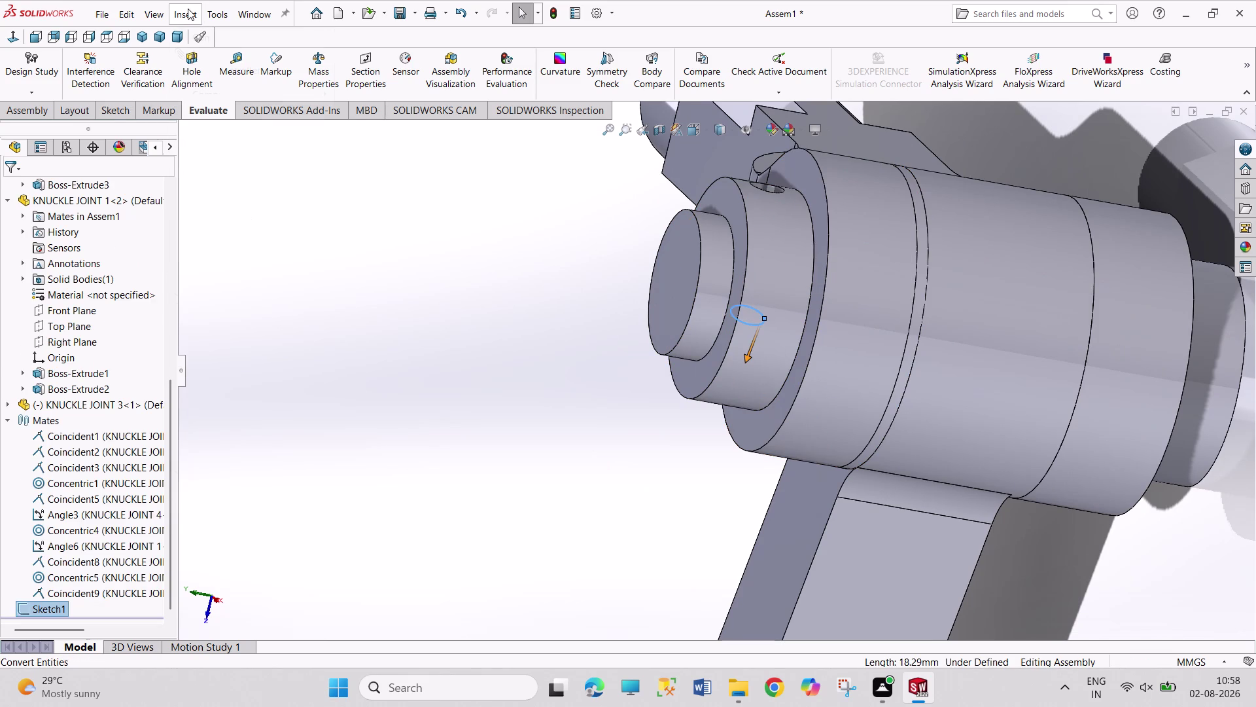